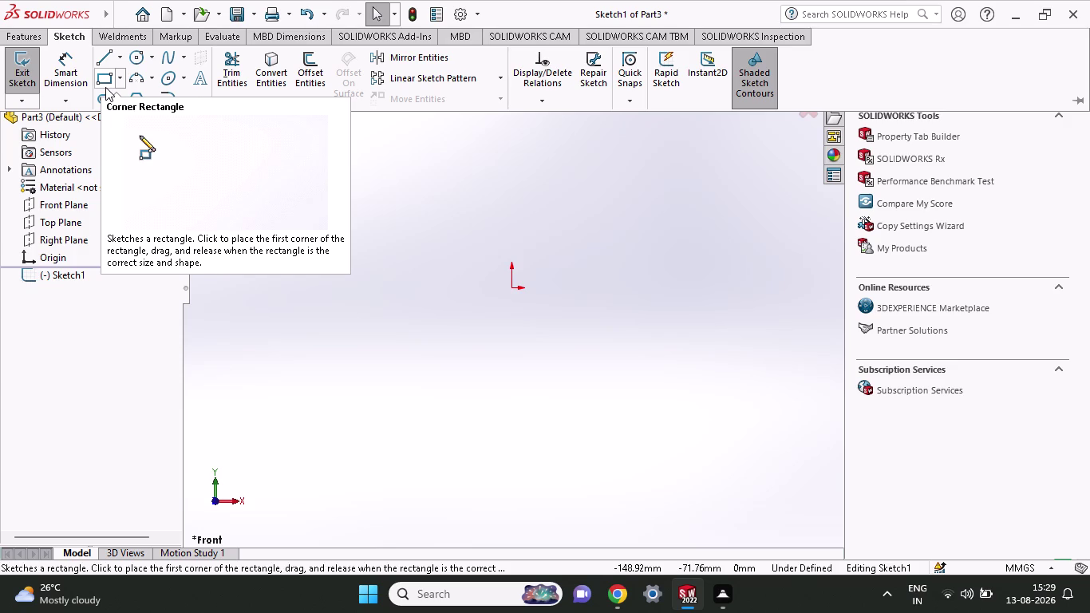
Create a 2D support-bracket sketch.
Draw a small upright corner rectangle just below the origin on the Front Plane sketch.
click(110, 80)
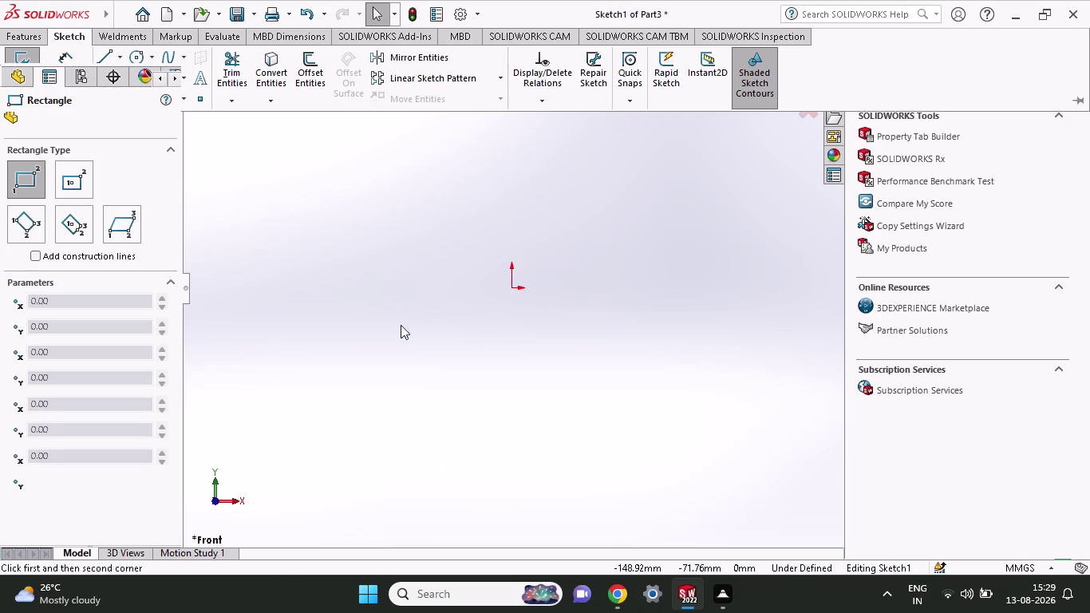
click(503, 306)
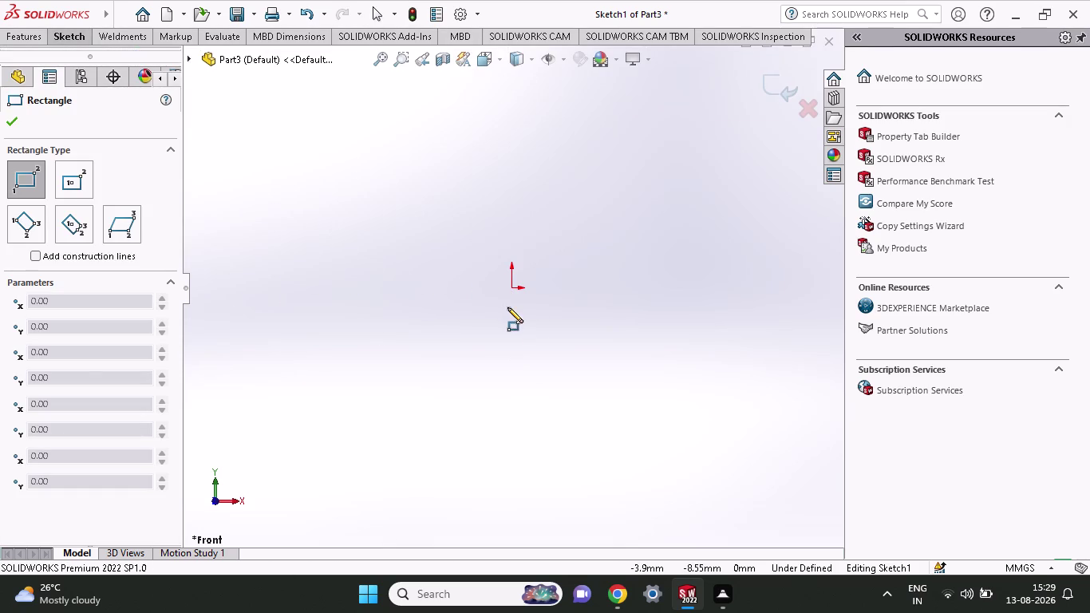
click(535, 371)
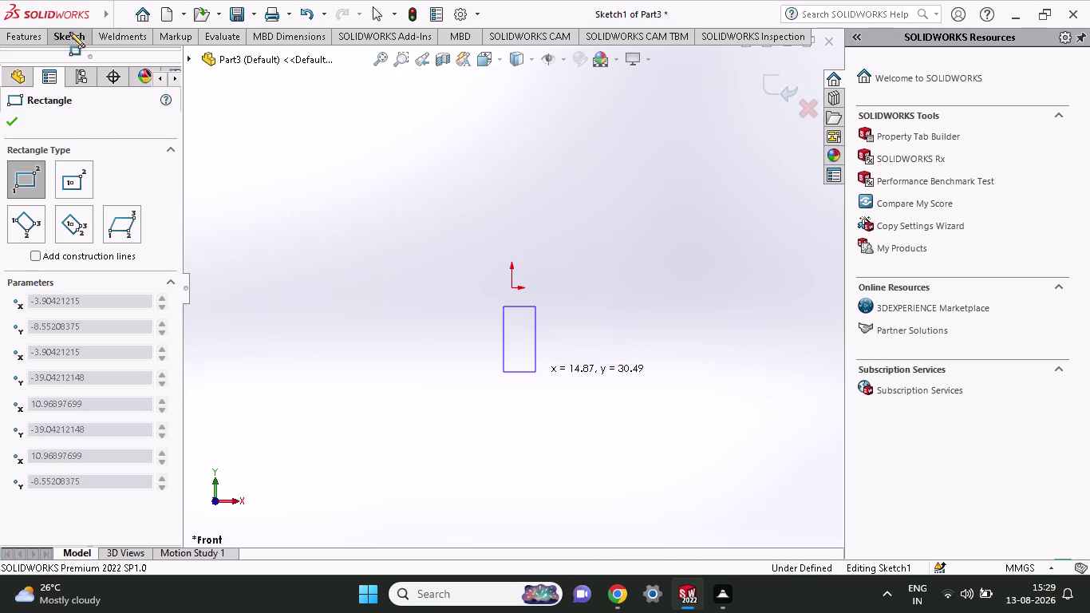
click(78, 39)
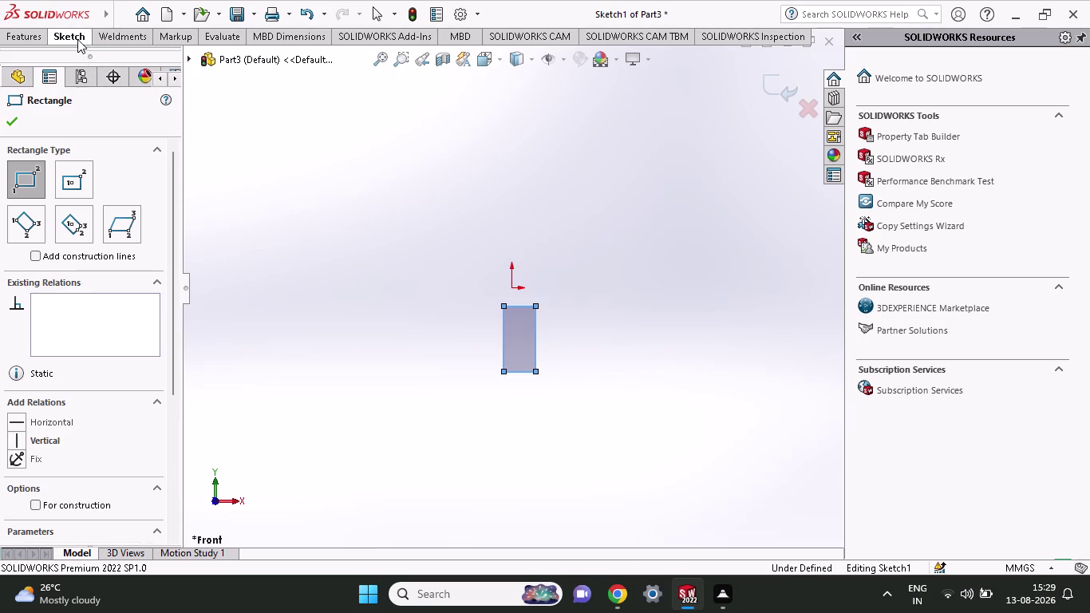
click(76, 63)
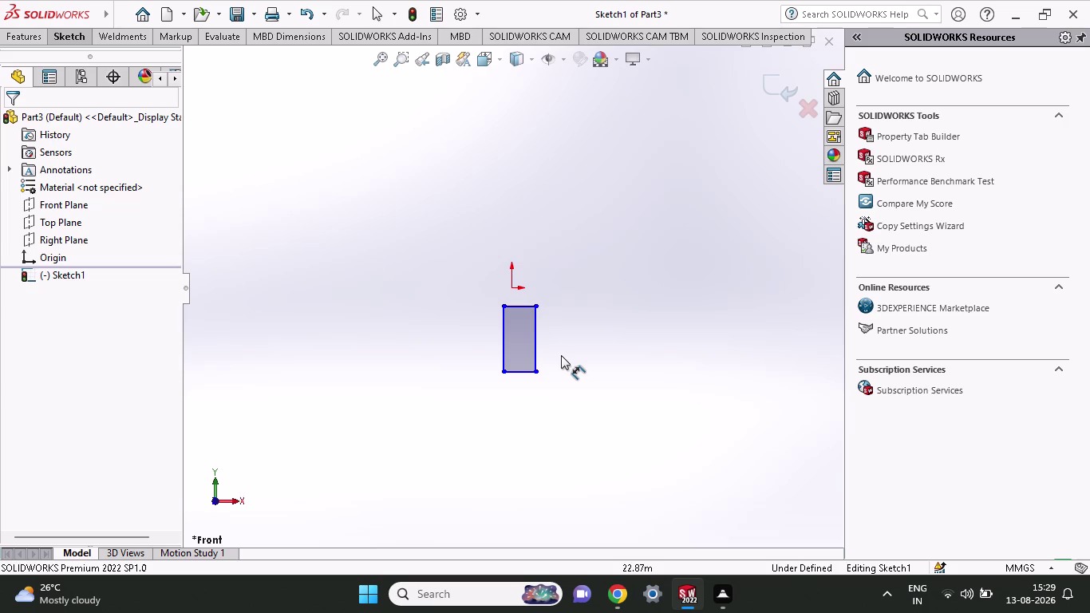
Dimension the small rectangle to 50 mm height and 35 mm bottom width.
click(534, 370)
click(534, 305)
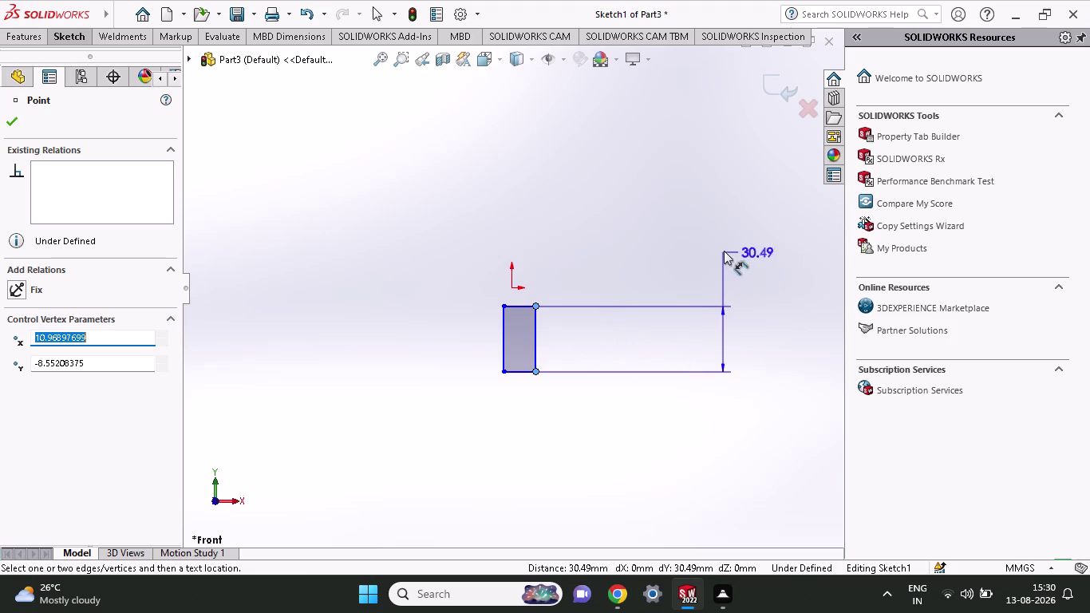
click(732, 349)
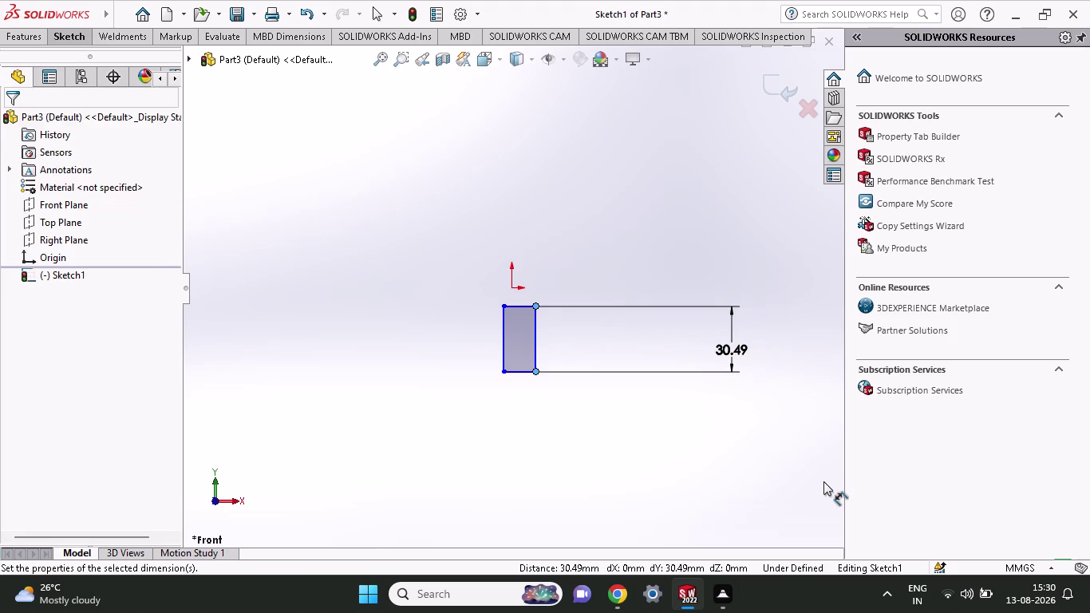
key(5)
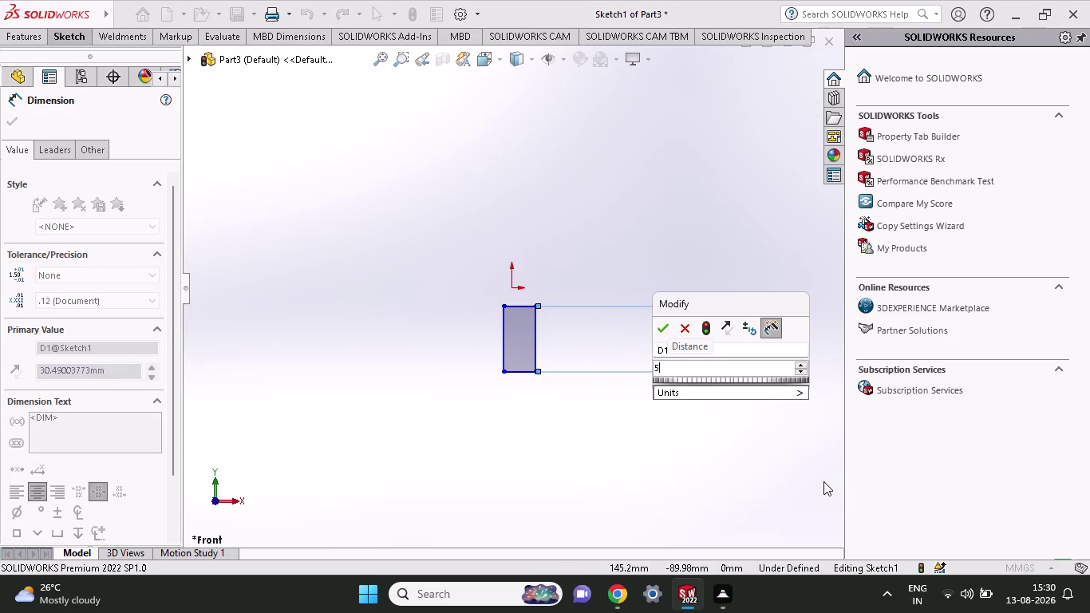
key(0)
key(Return)
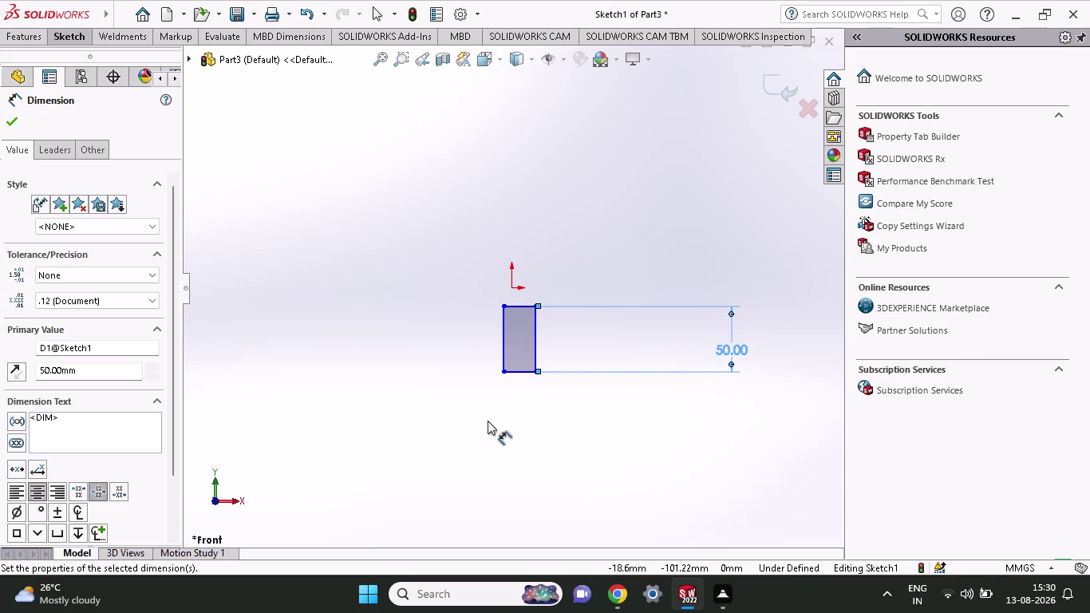
click(518, 372)
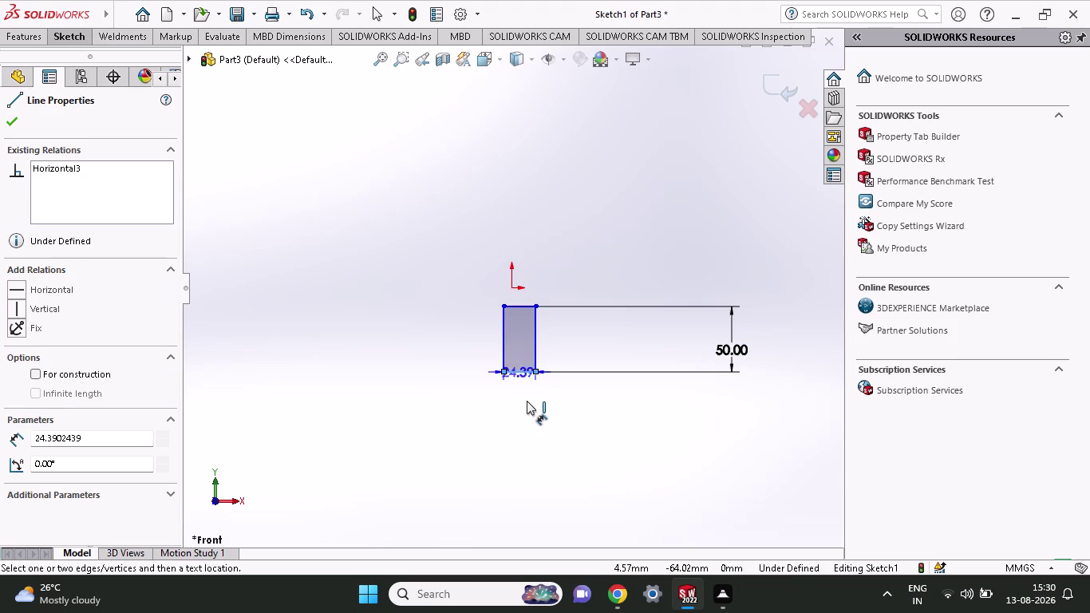
click(526, 415)
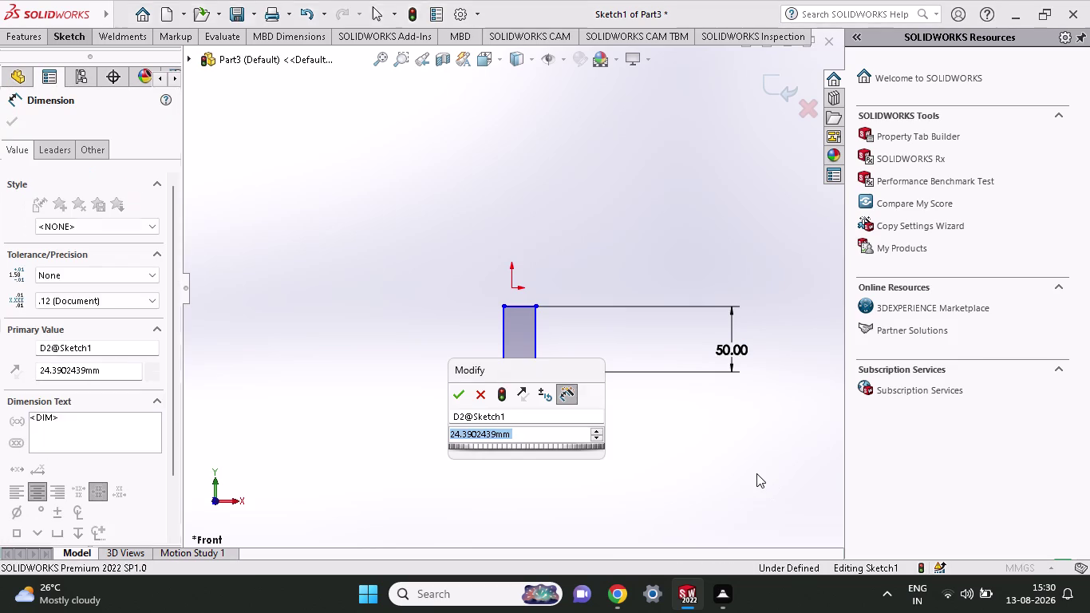
text(35)
key(Return)
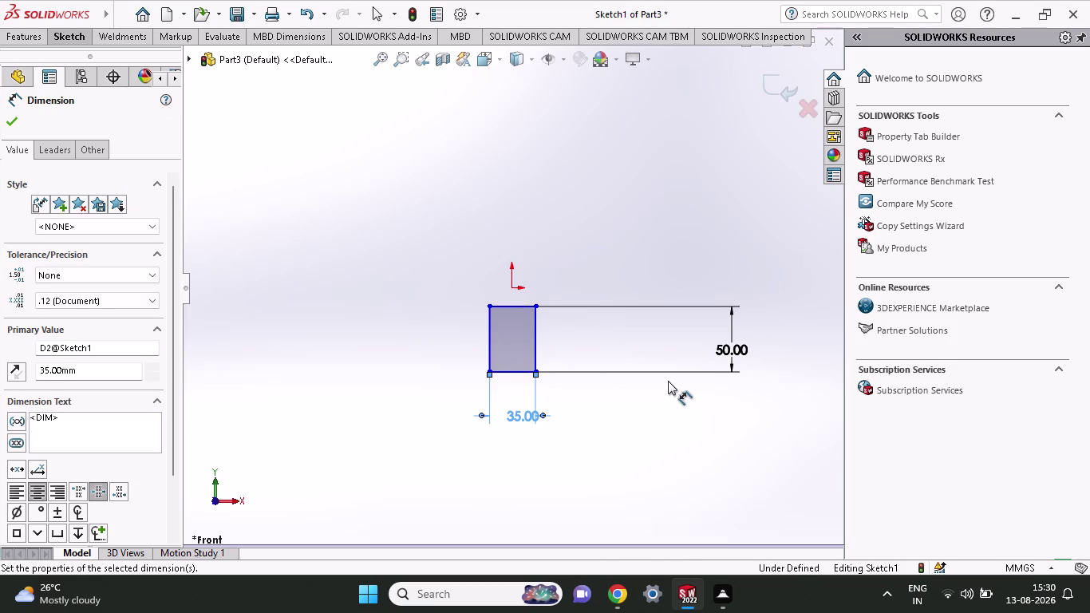
click(53, 38)
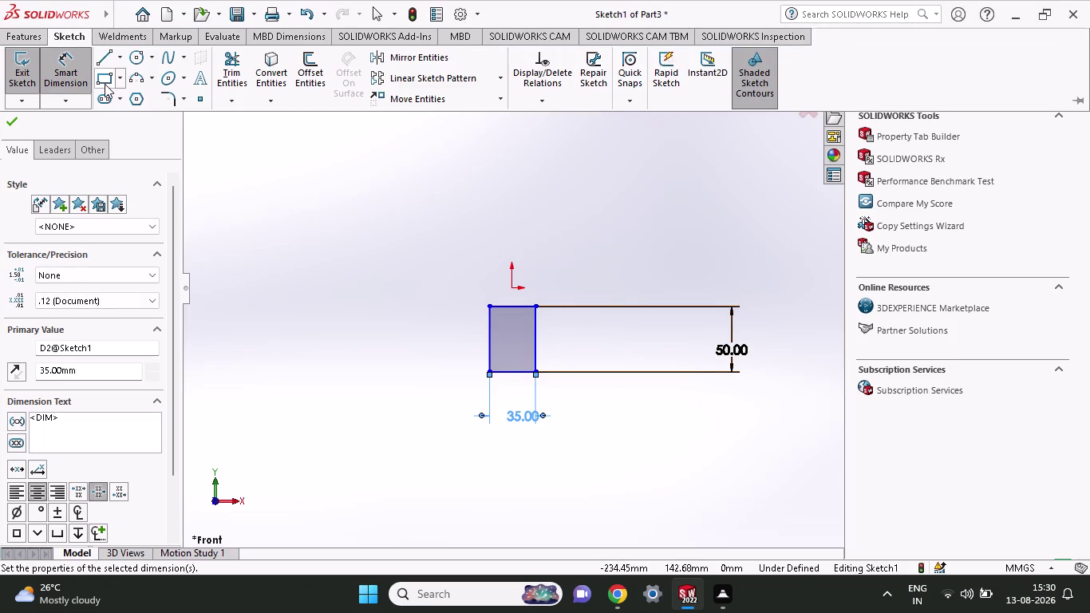
click(105, 84)
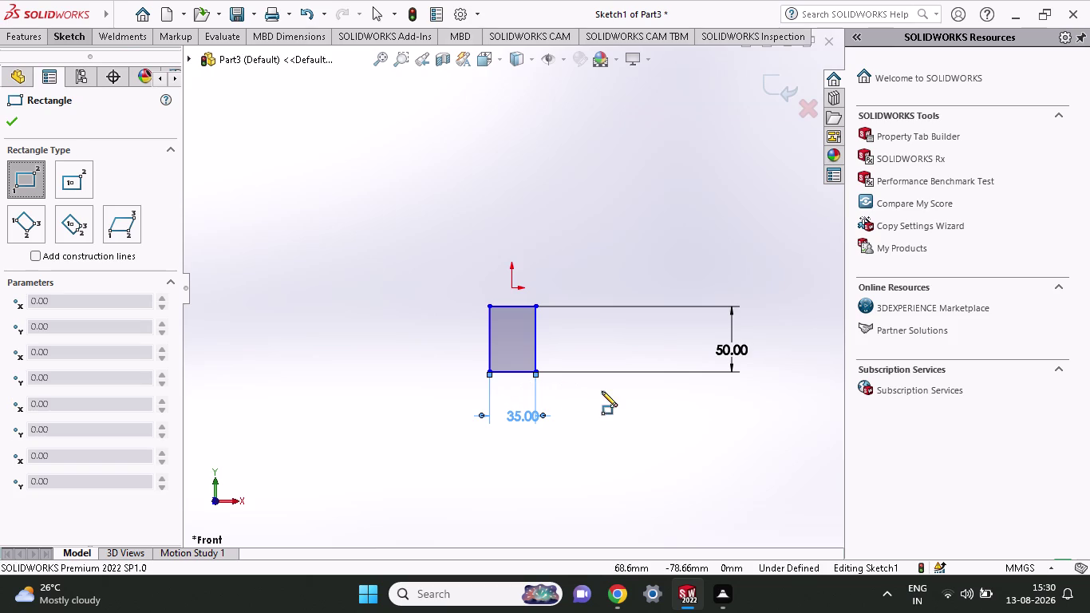
Draw a tall rectangle from the small rectangle's bottom-right corner up past the origin.
click(550, 371)
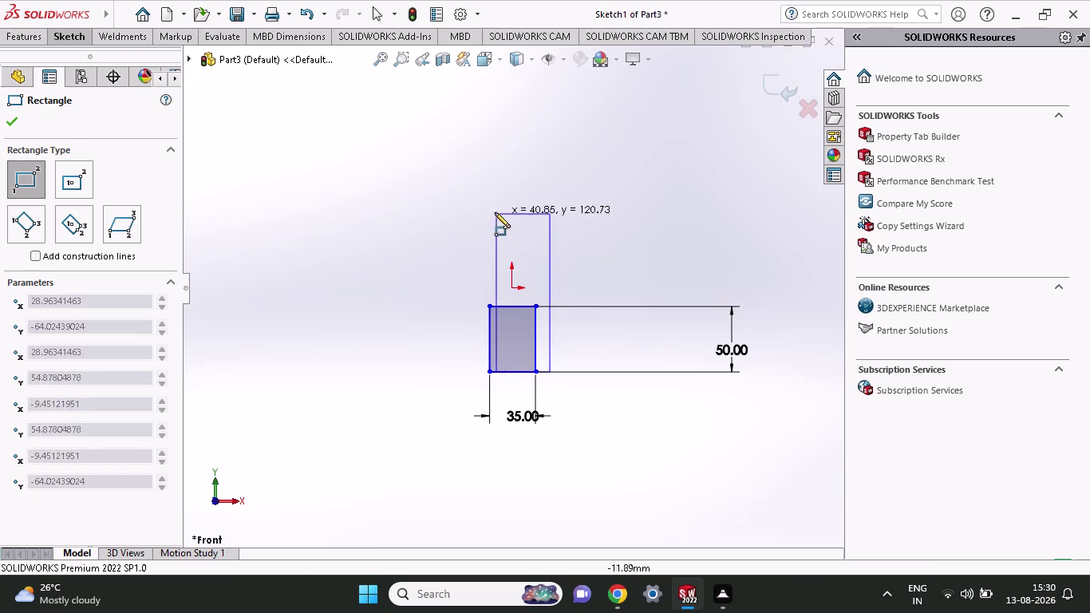
click(477, 140)
click(58, 42)
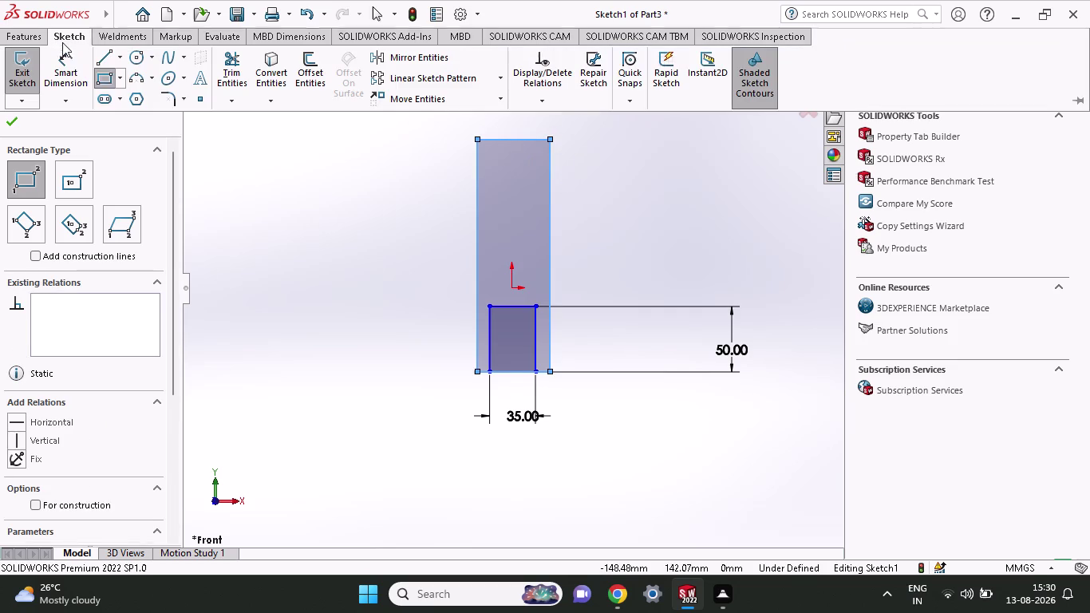
click(81, 82)
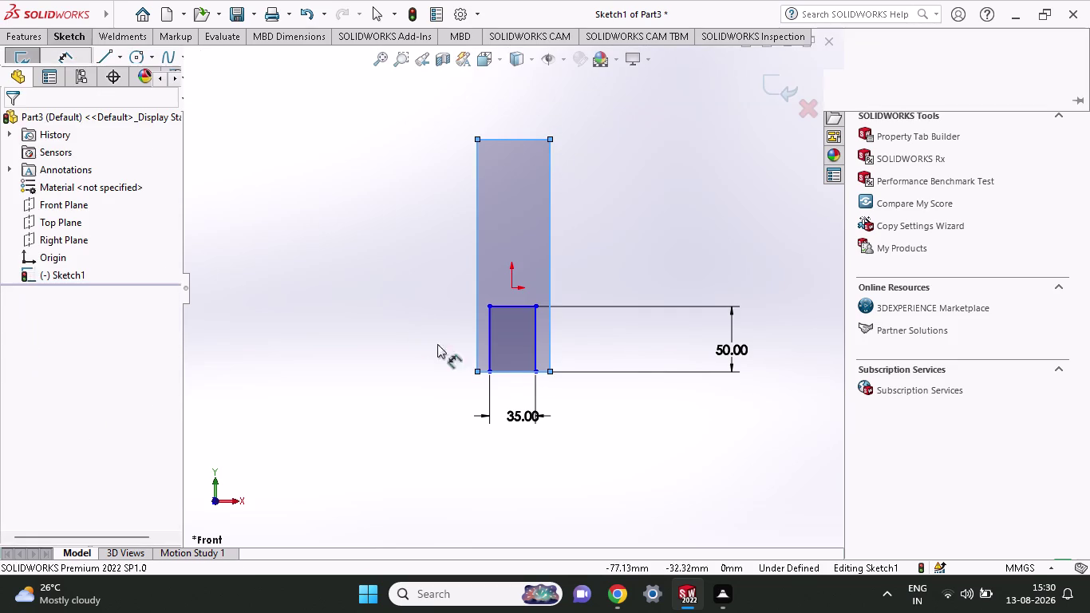
click(476, 374)
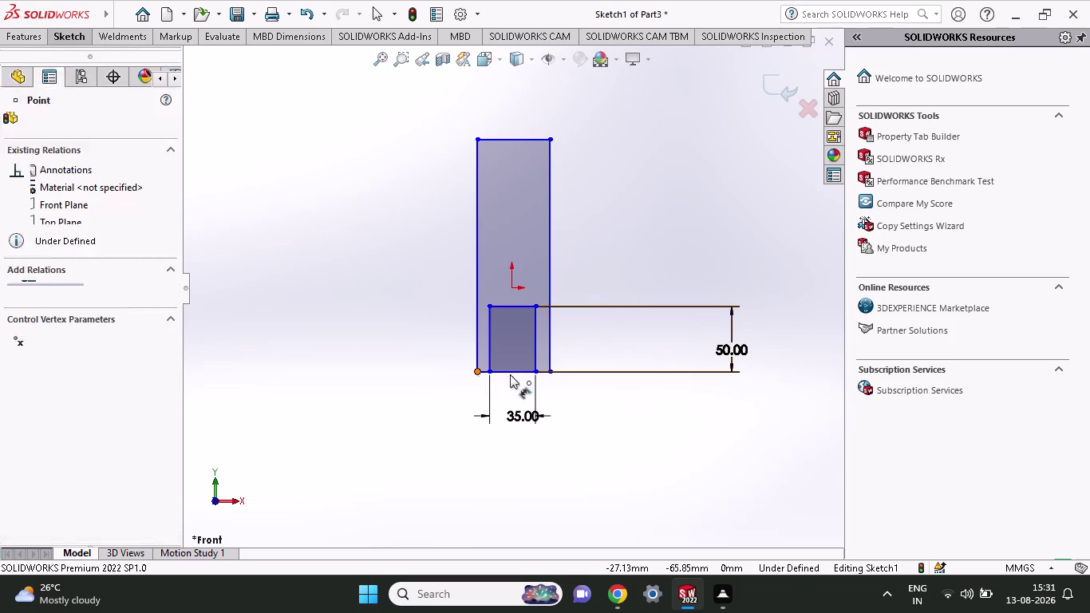
Dimension the tall rectangle's bottom width to 45 mm.
click(550, 374)
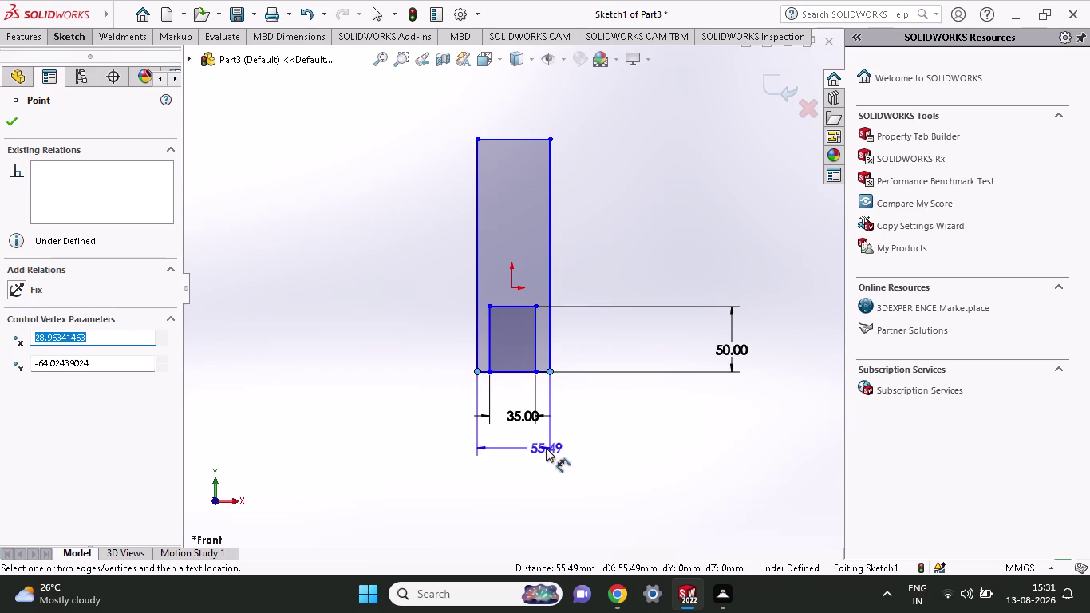
click(518, 460)
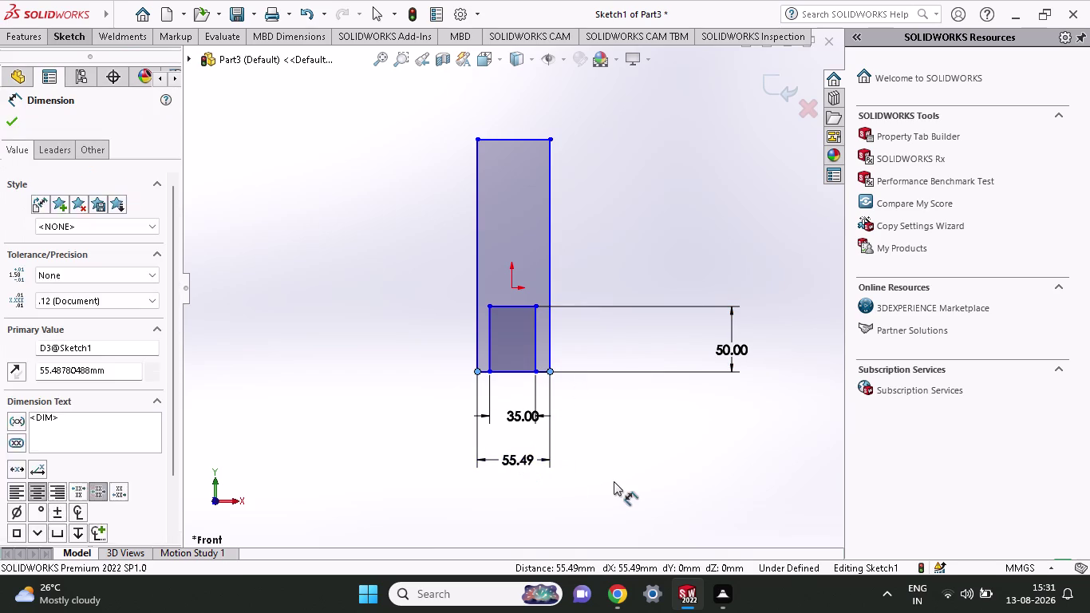
text(45)
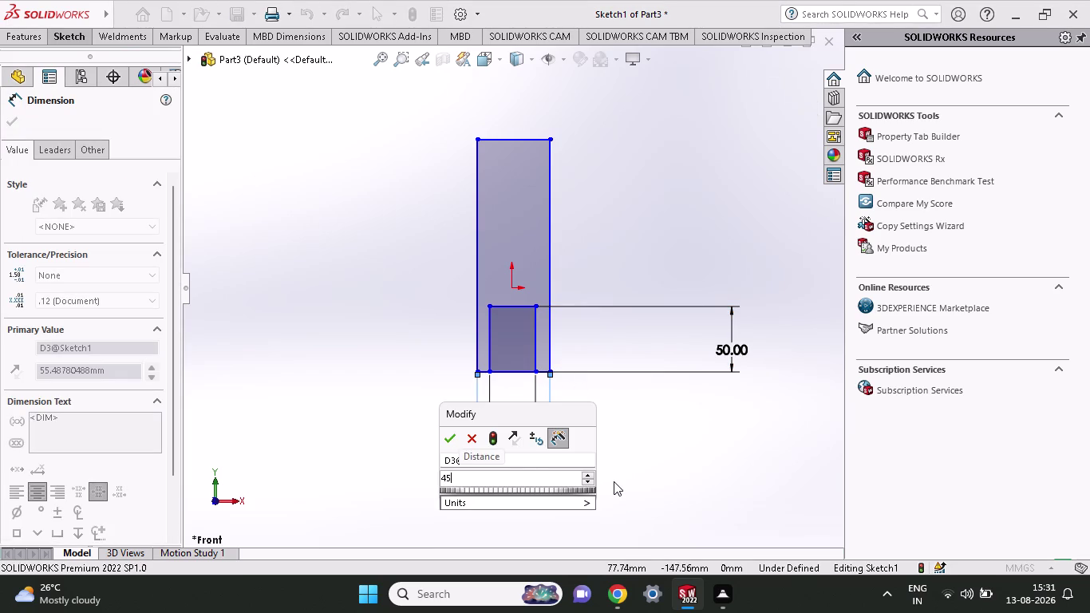
key(Return)
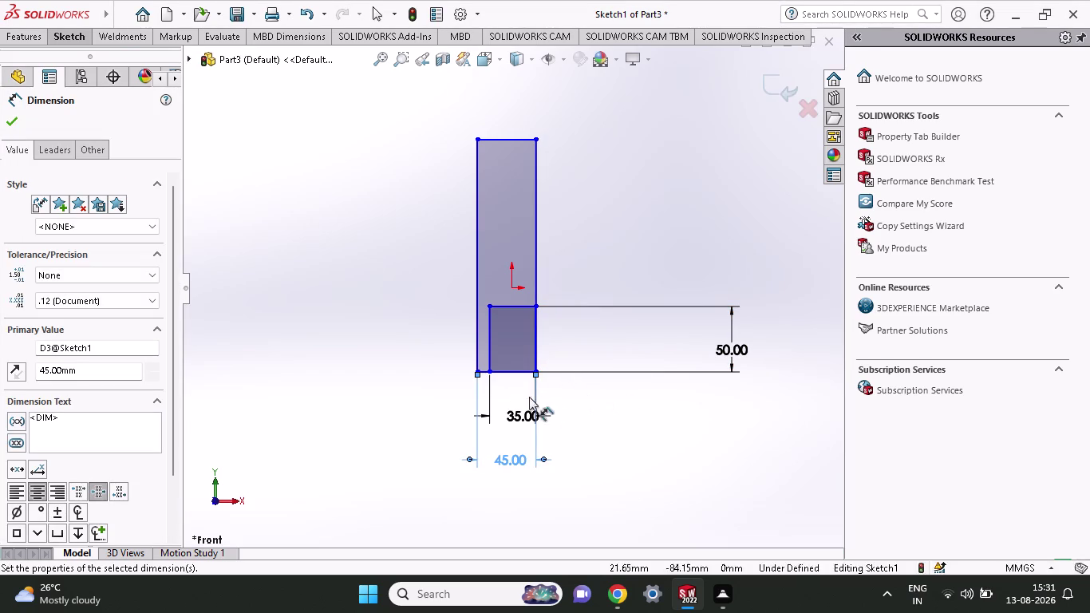
Set a 5 mm offset between the tall and small rectangles' lower-left corners.
click(476, 371)
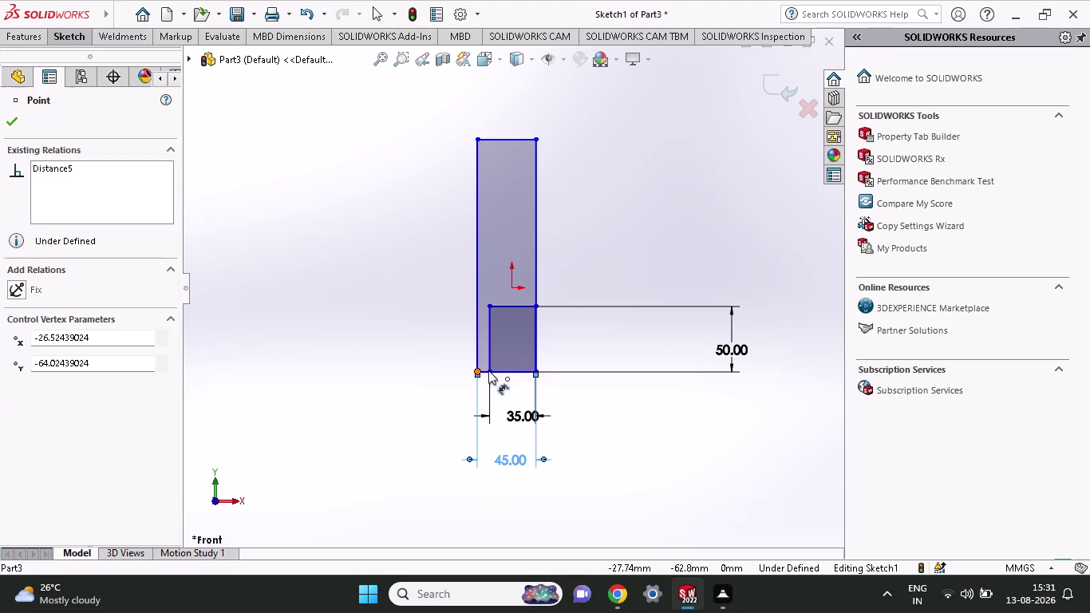
click(486, 371)
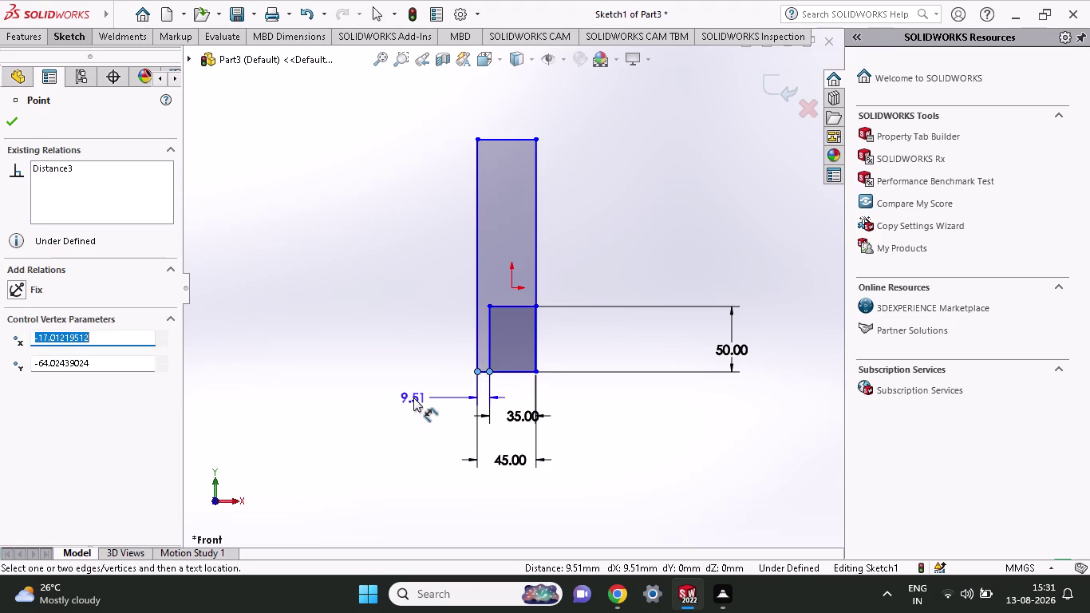
click(413, 397)
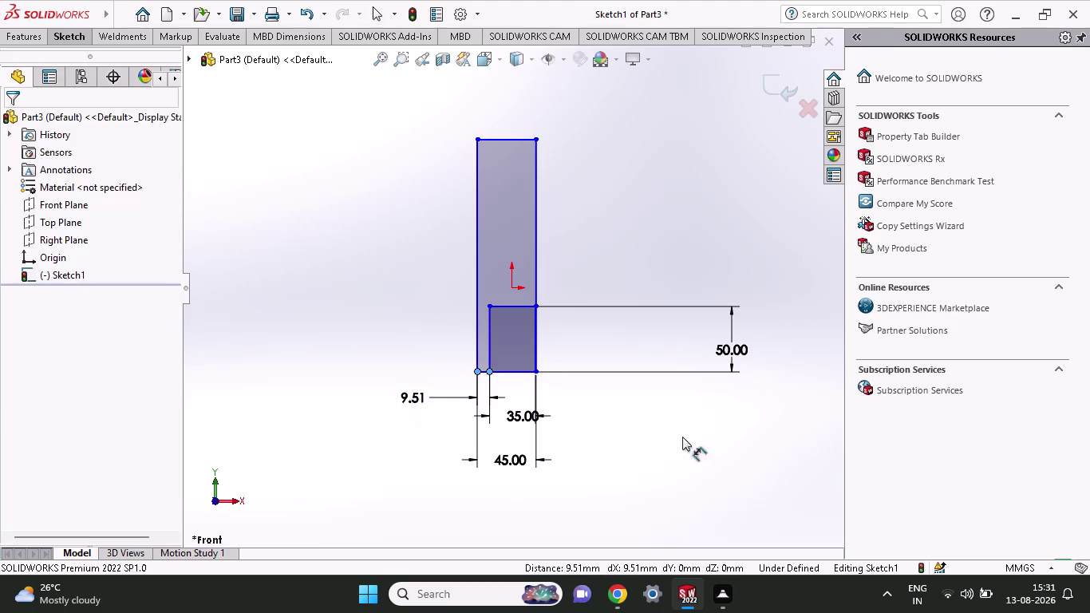
key(4)
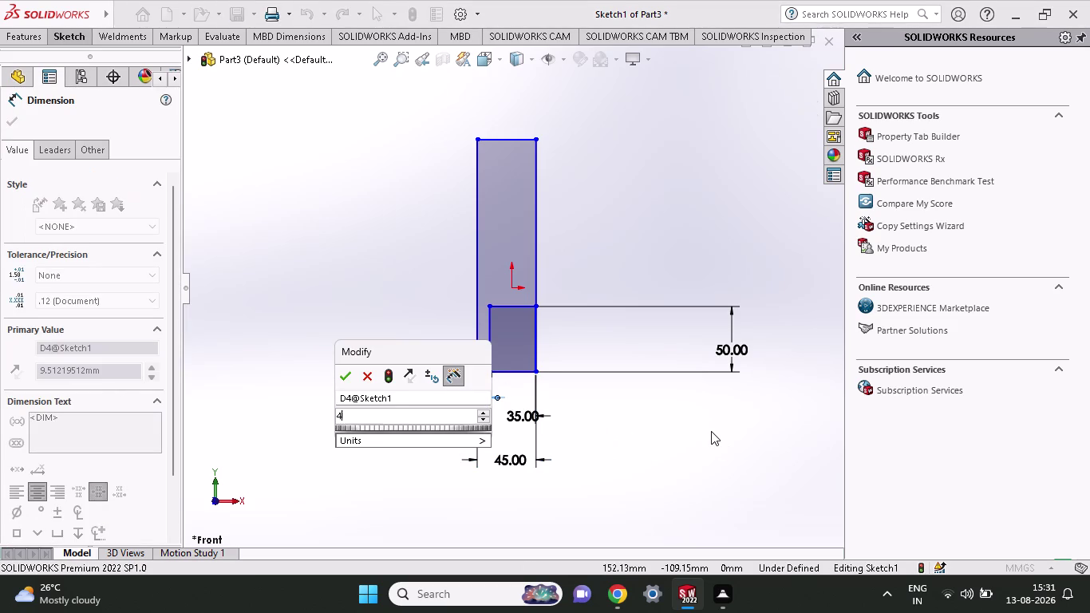
key(BackSpace)
key(5)
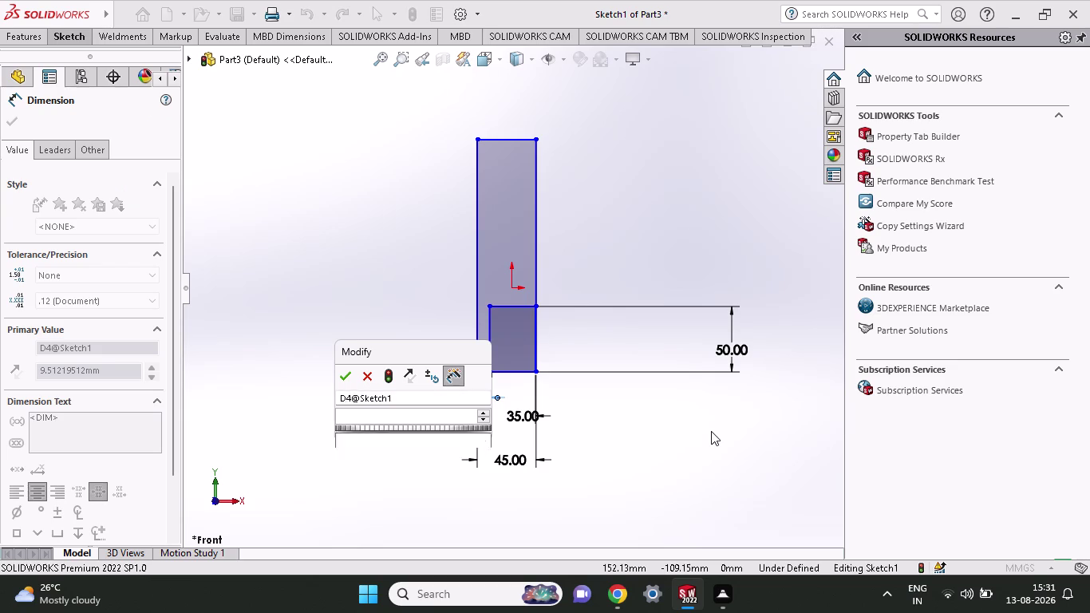
key(Return)
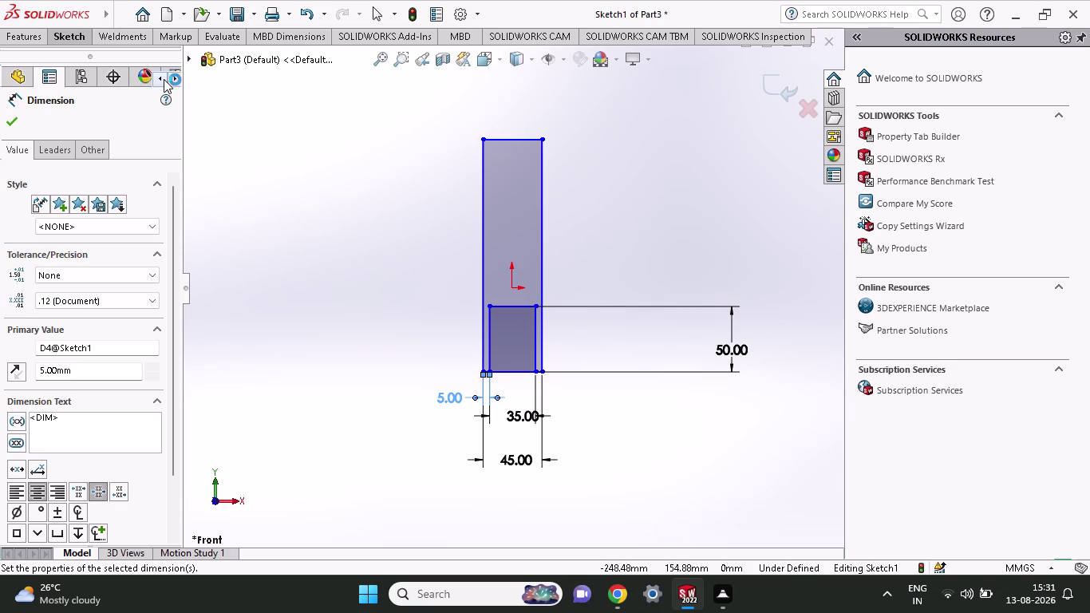
click(80, 38)
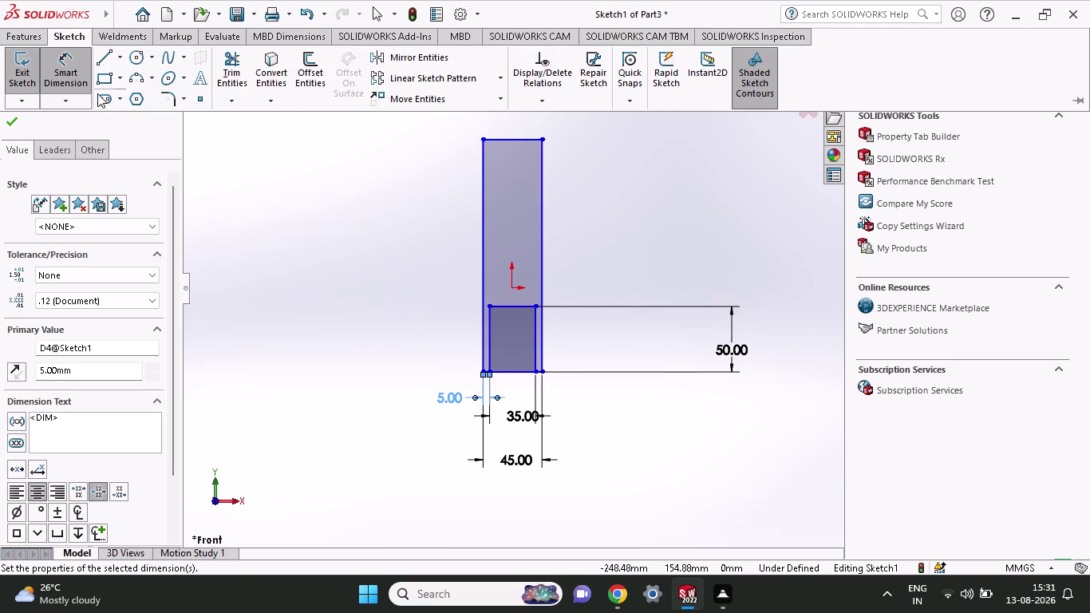
click(99, 82)
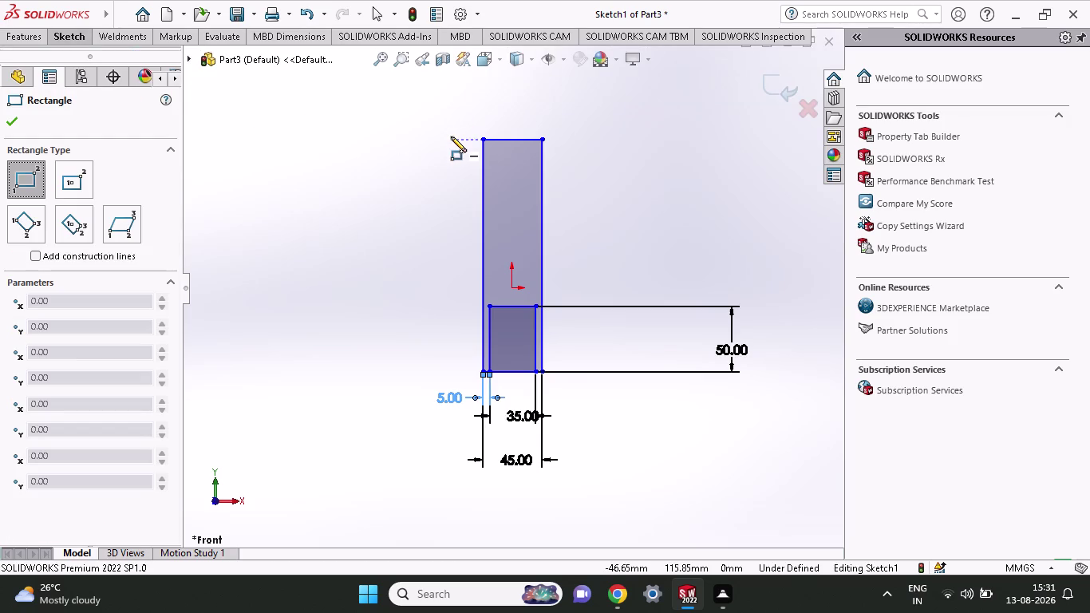
Draw a wide, thin rectangle across the stem's top, overhanging both sides.
click(451, 136)
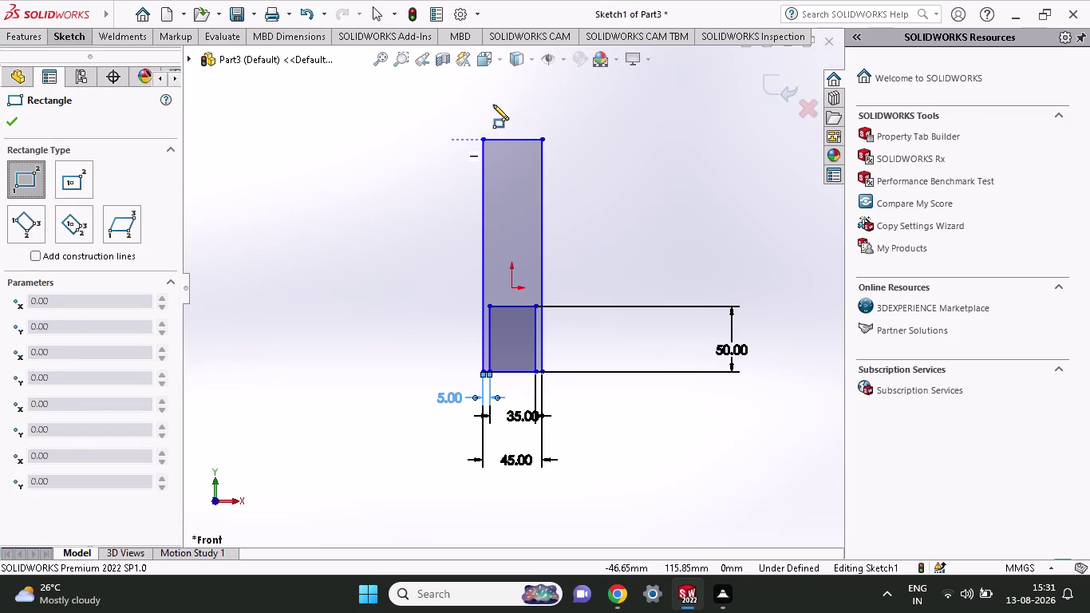
click(574, 118)
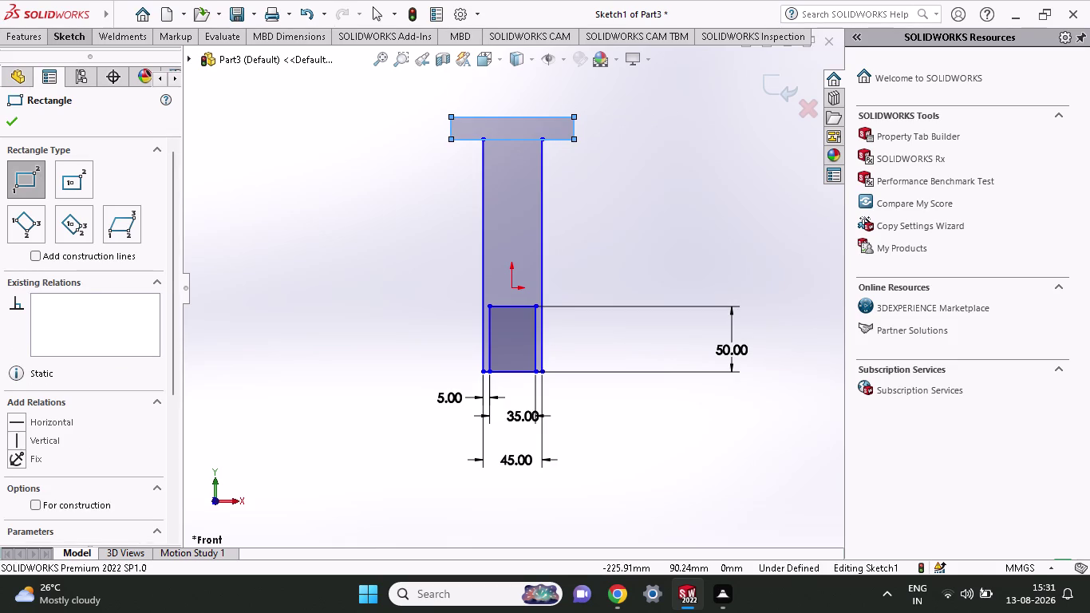
click(77, 35)
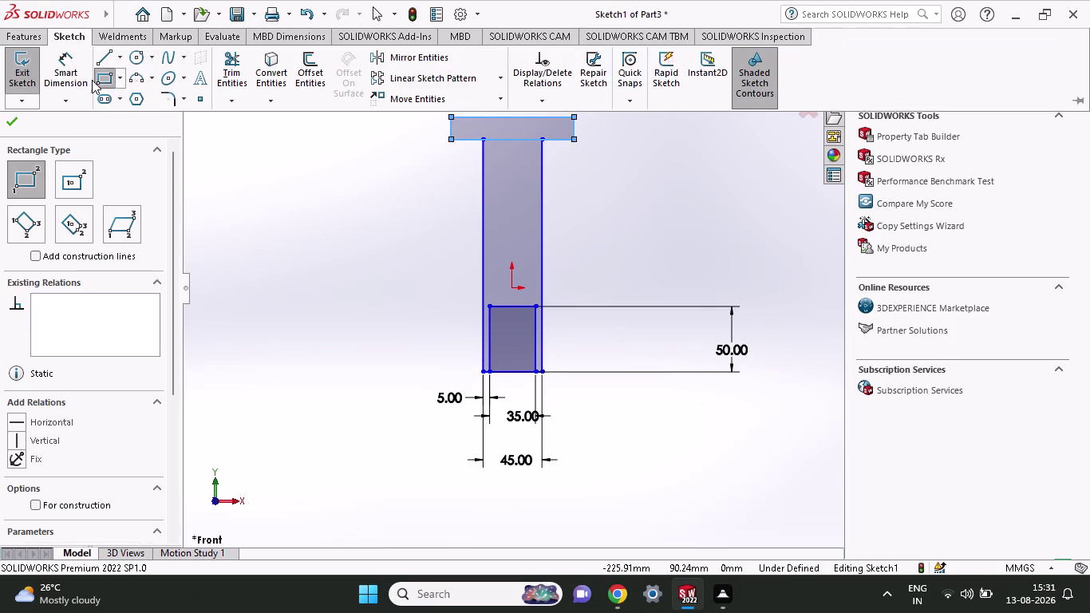
click(75, 80)
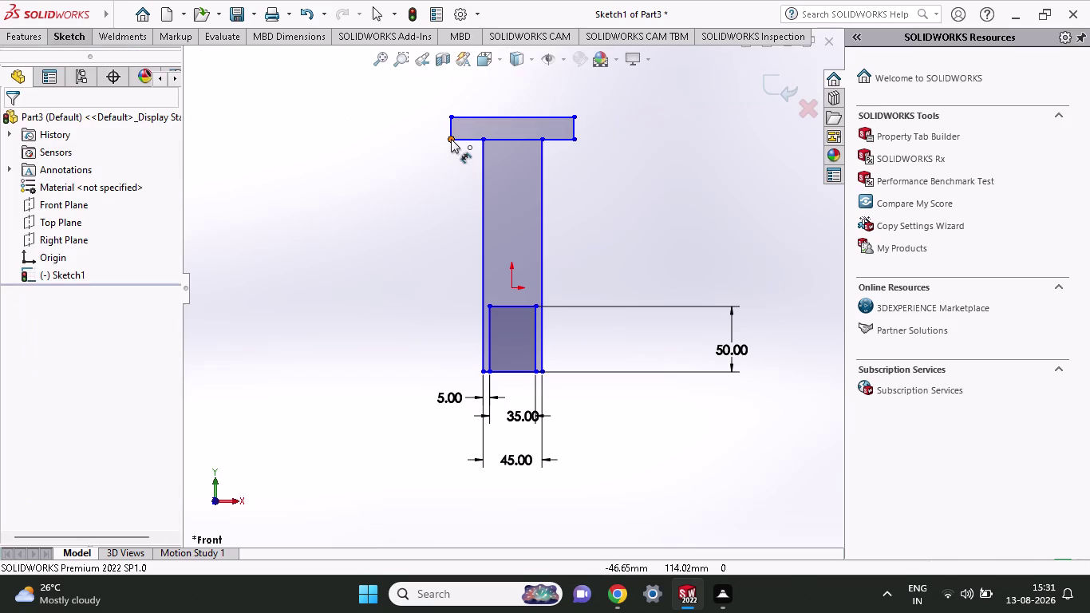
Dimension the top bar's height to 15 mm.
click(450, 139)
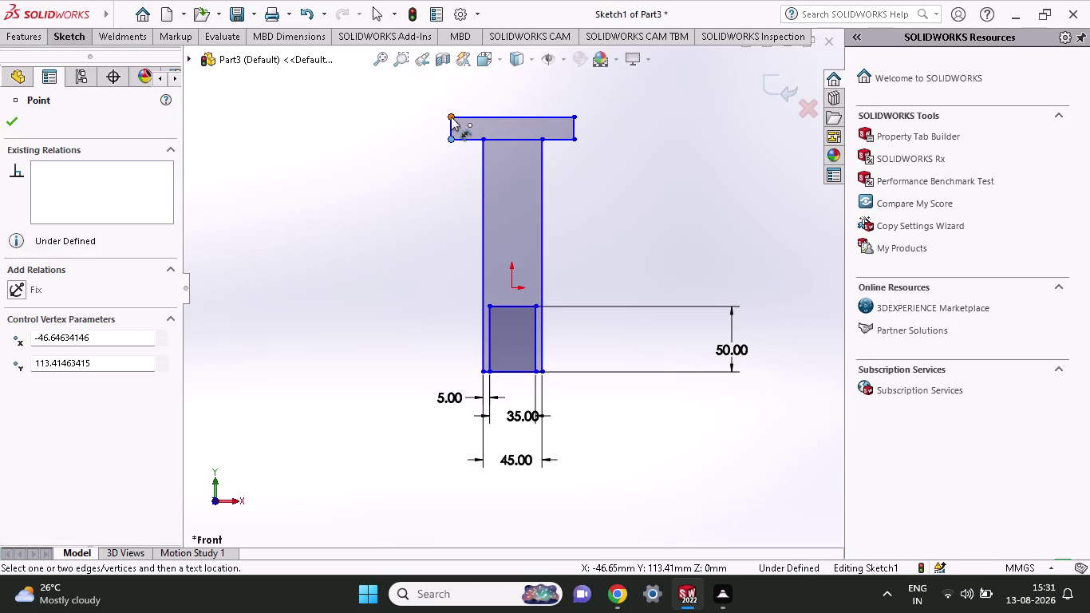
click(451, 116)
click(392, 153)
text(1)
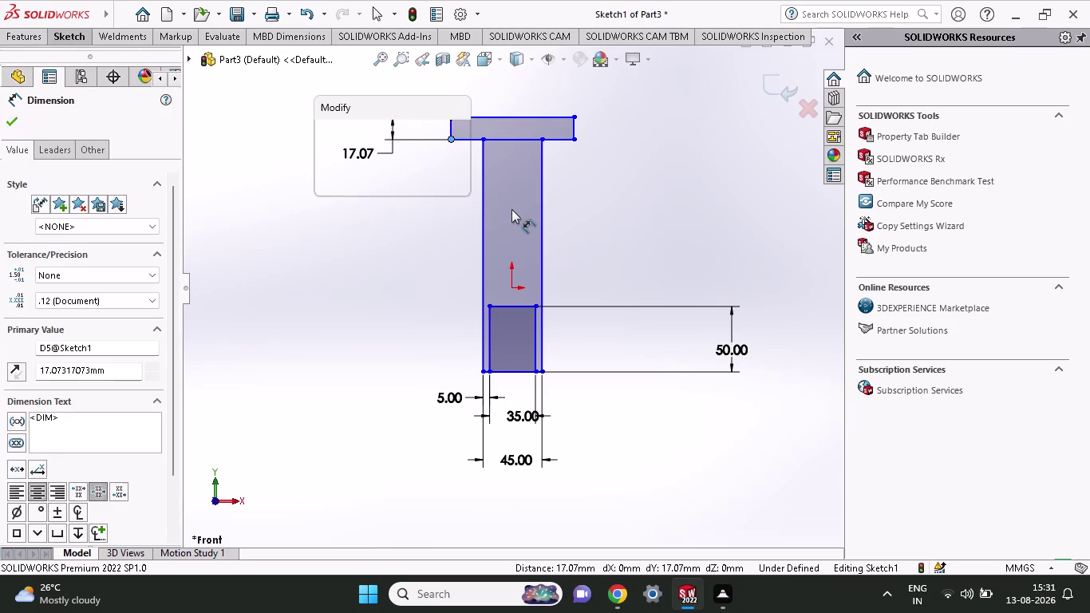
text(5)
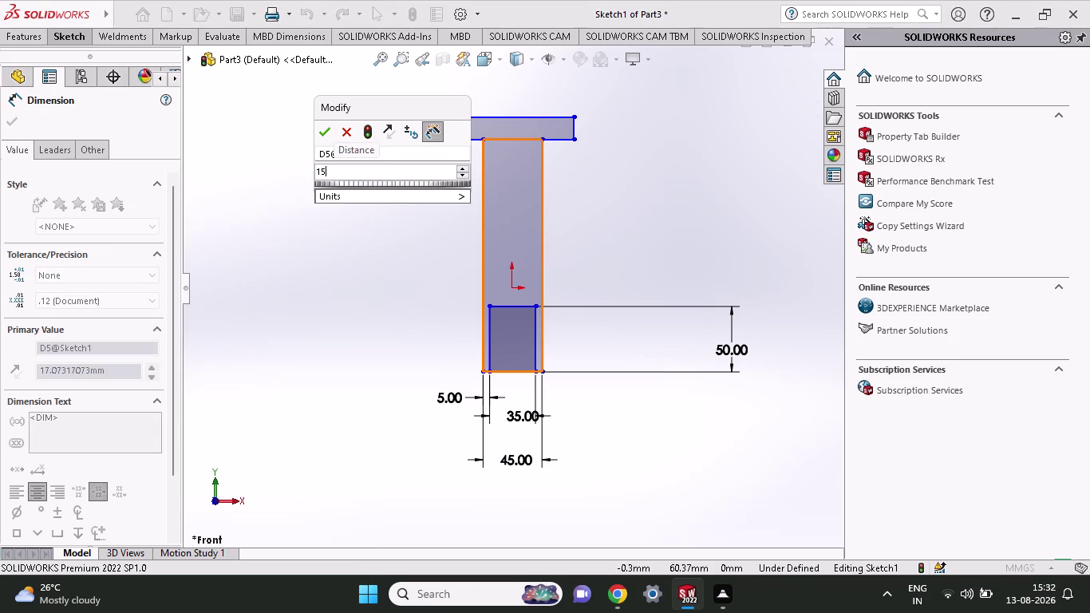
click(321, 138)
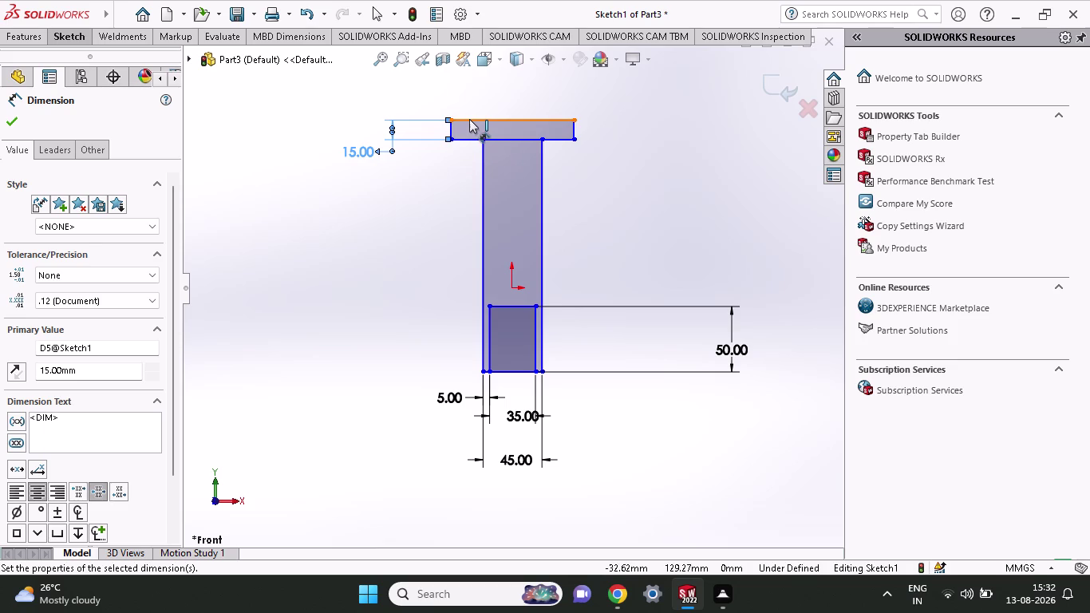
Set the top bar's length to 23.7+45+23.7 = 92.40 mm.
click(469, 119)
scroll(up, 3)
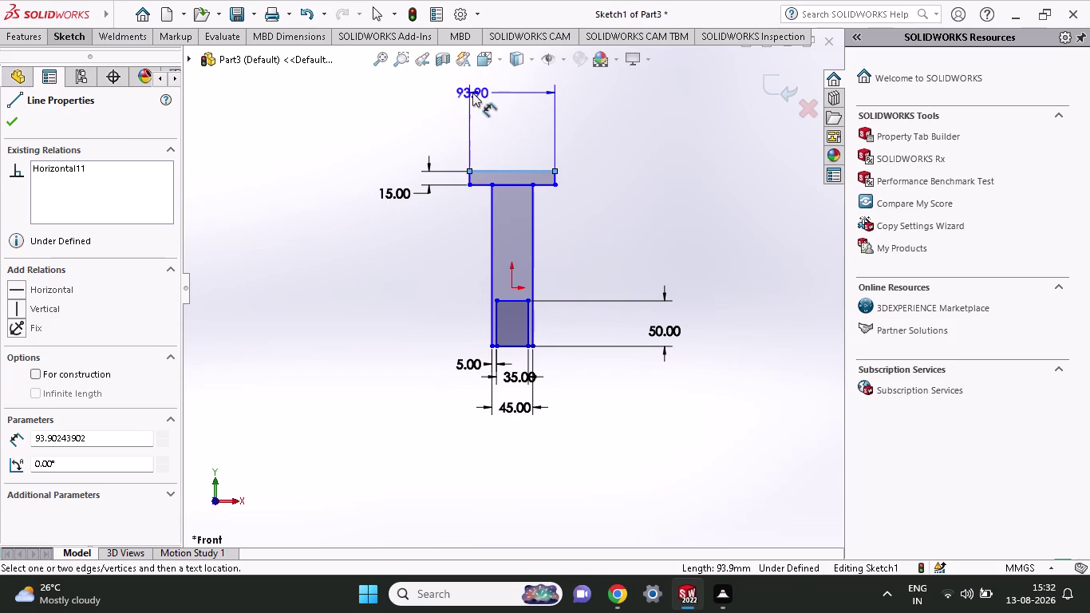
click(472, 92)
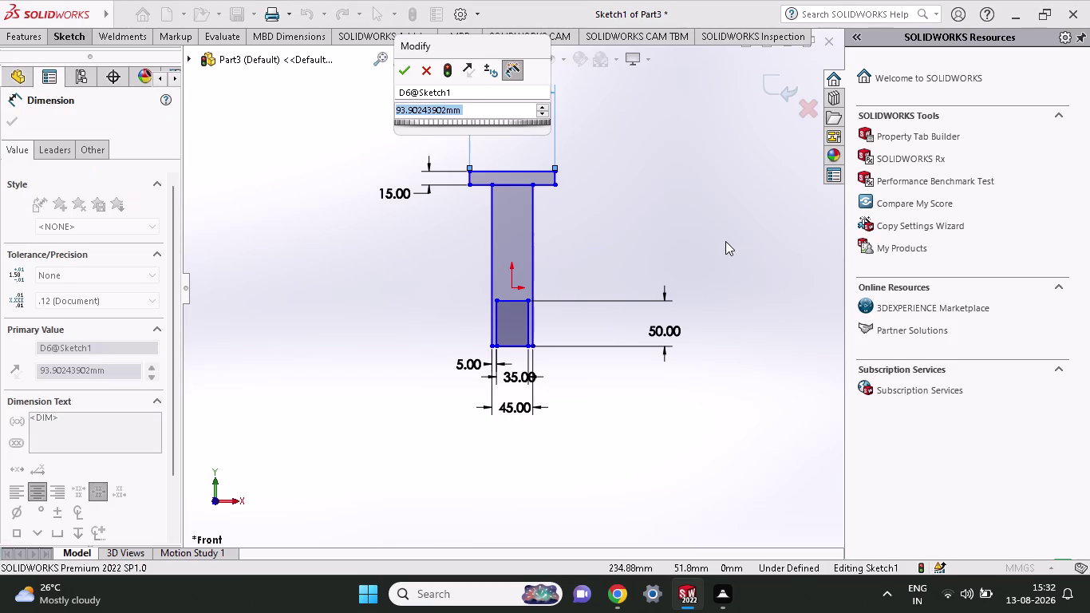
text(23.7)
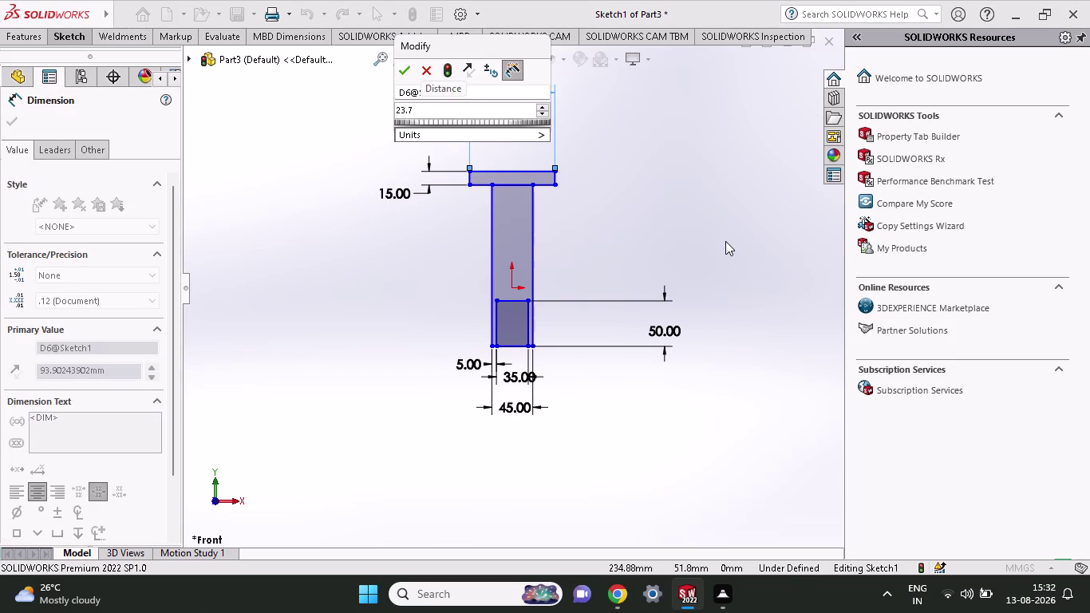
key(plus)
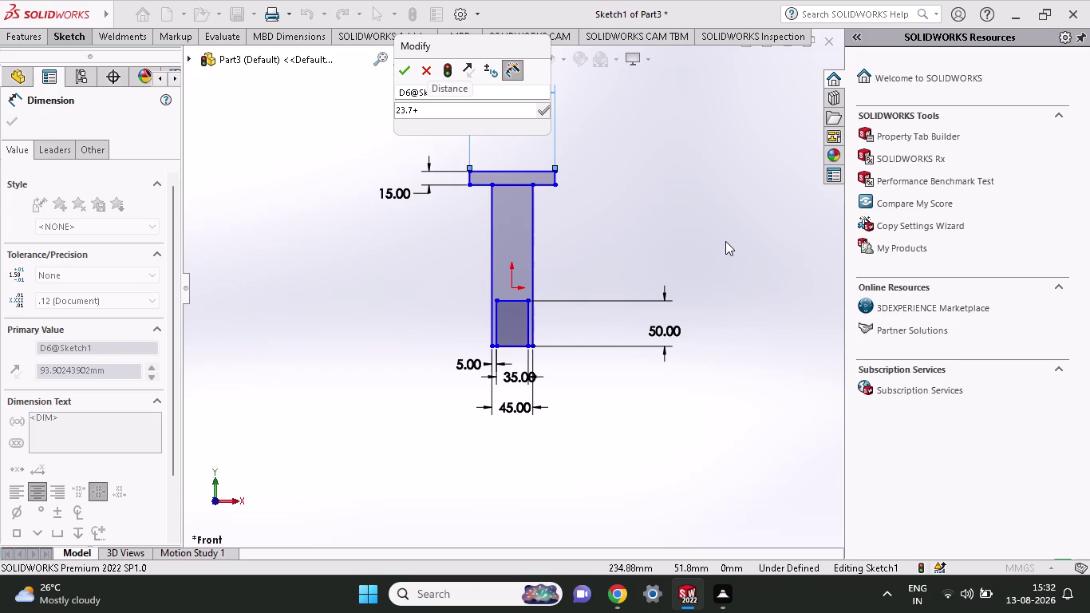
text(45)
key(plus)
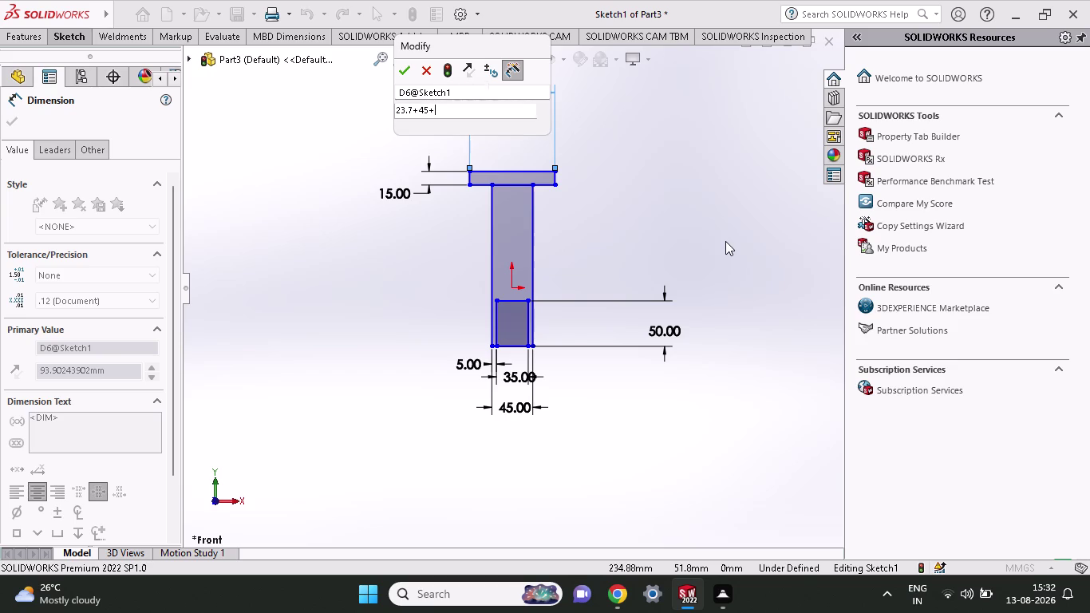
text(23.7)
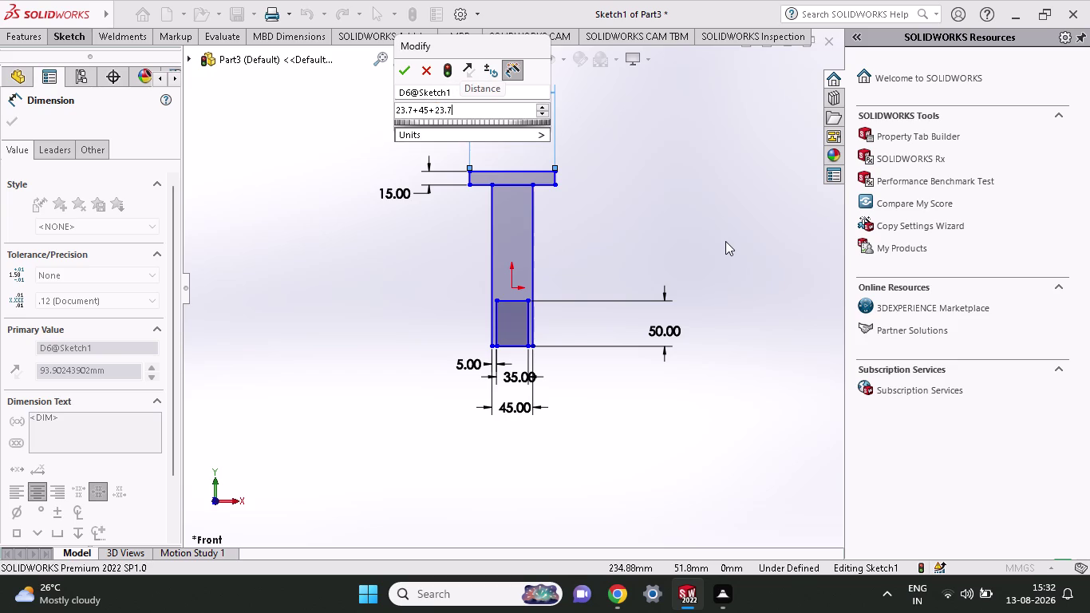
key(Return)
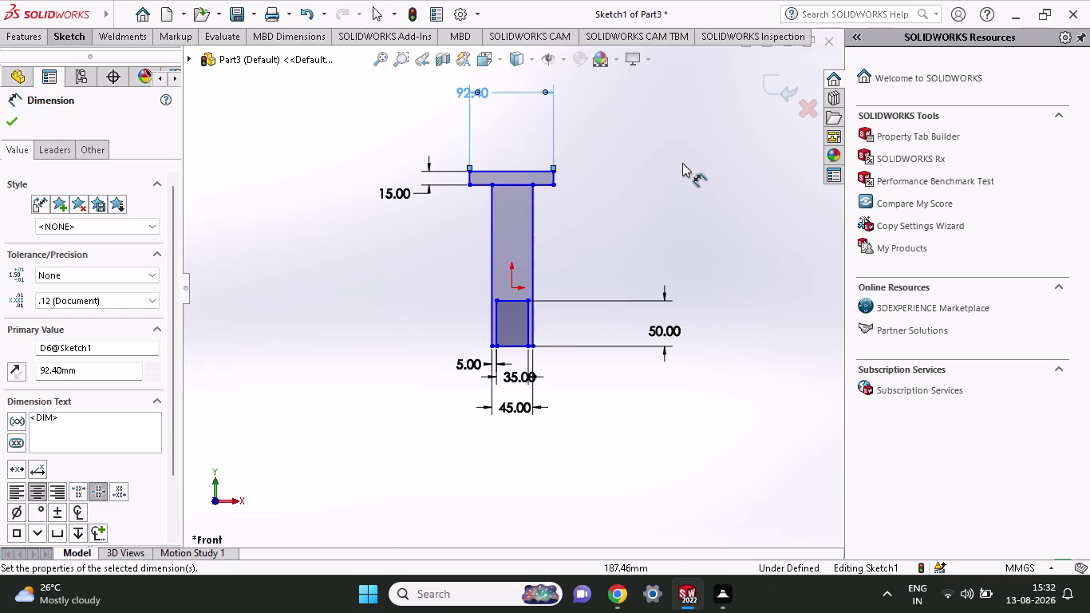
Dimension the bar's left overhang past the stem's left edge as 23.70 mm.
click(470, 189)
click(488, 186)
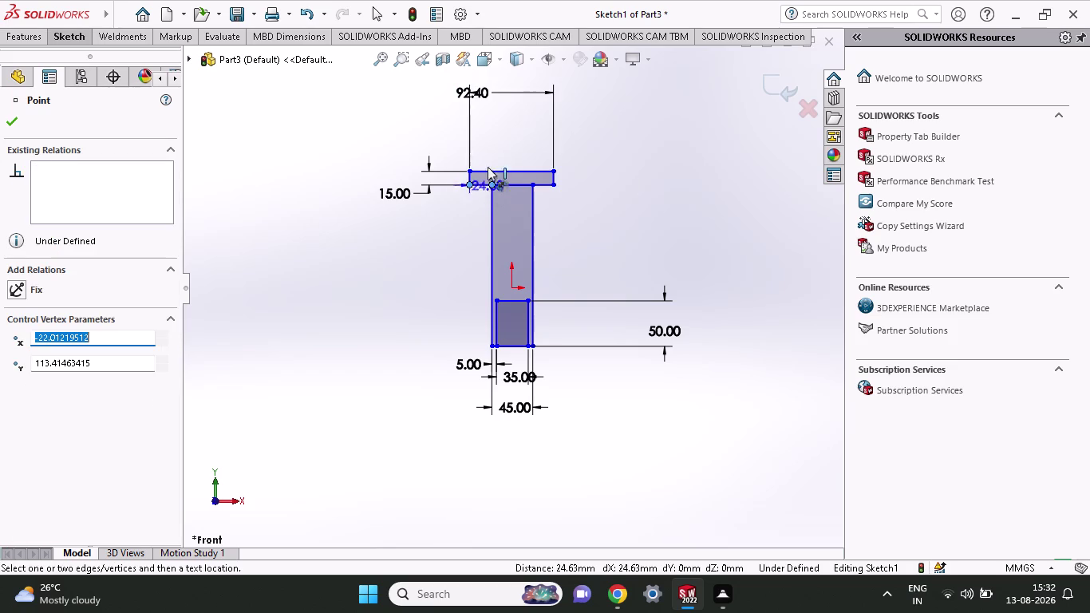
scroll(up, 3)
click(491, 127)
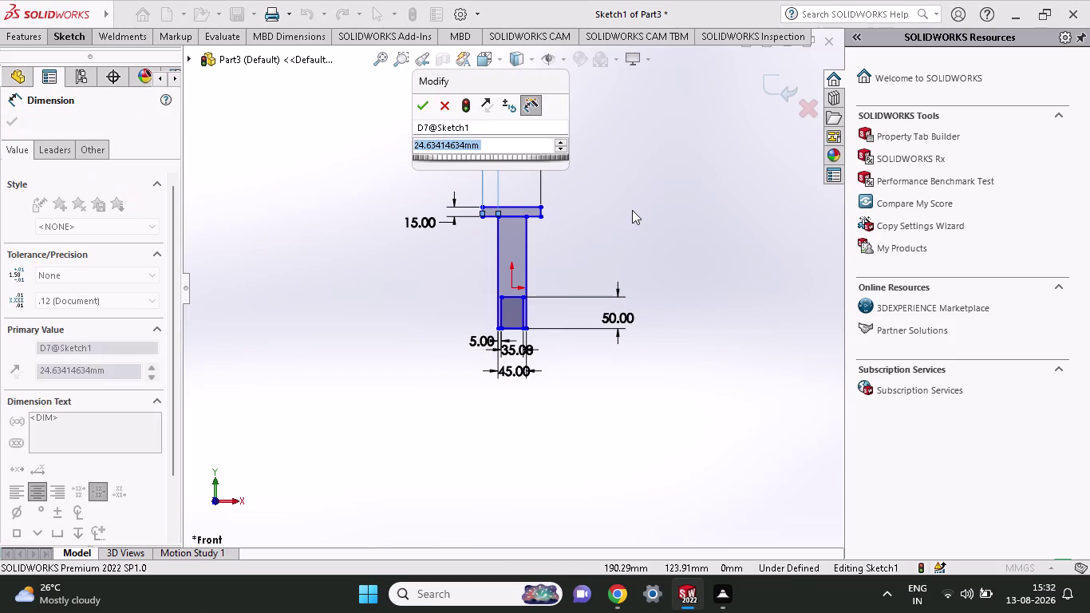
text(2)
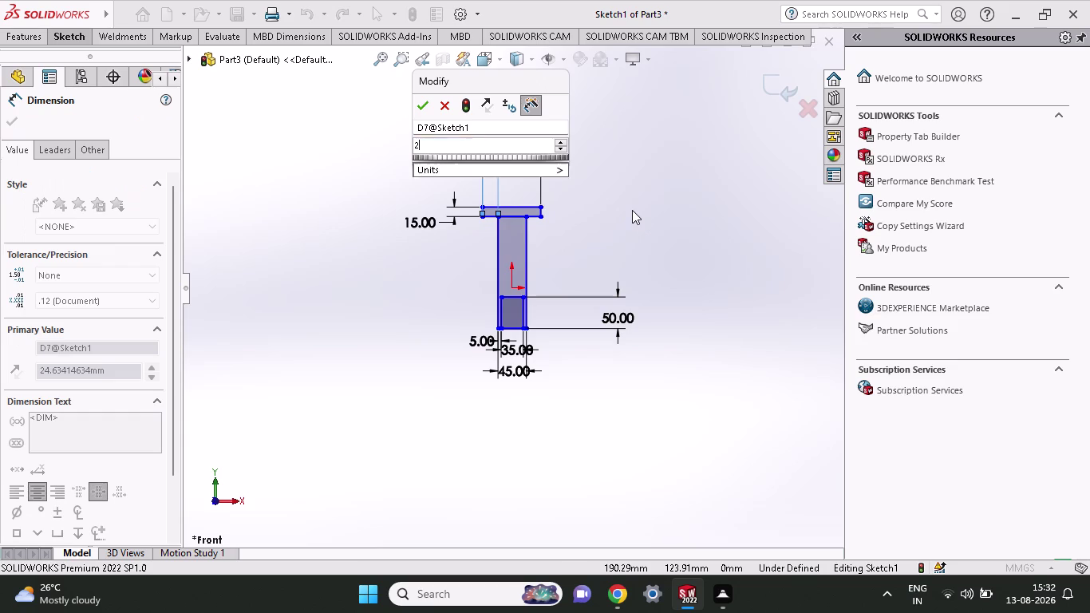
text(3.7)
key(Return)
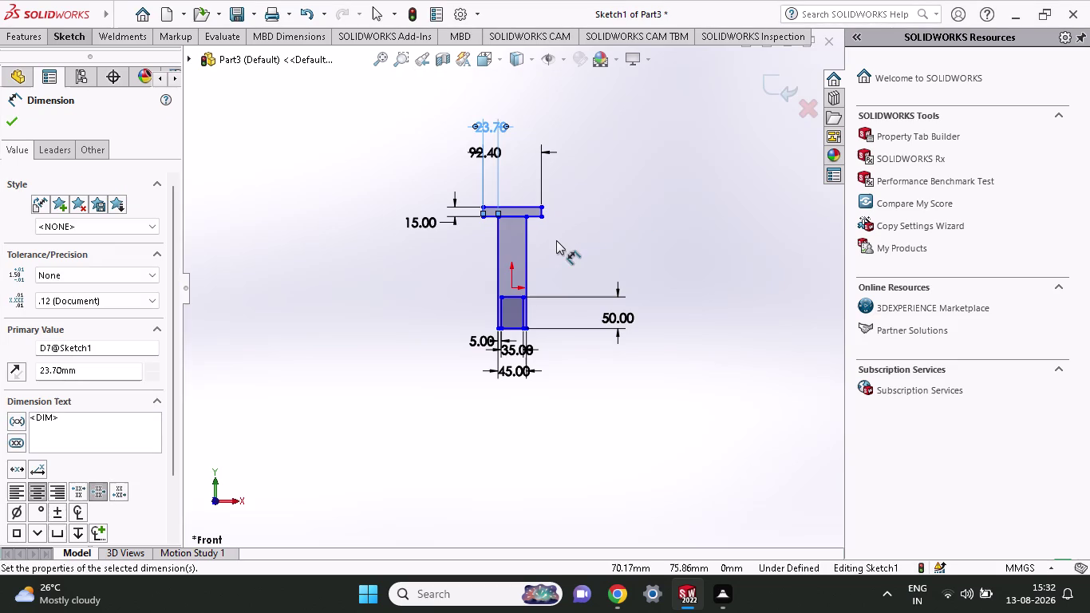
scroll(down, 3)
scroll(down, 3)
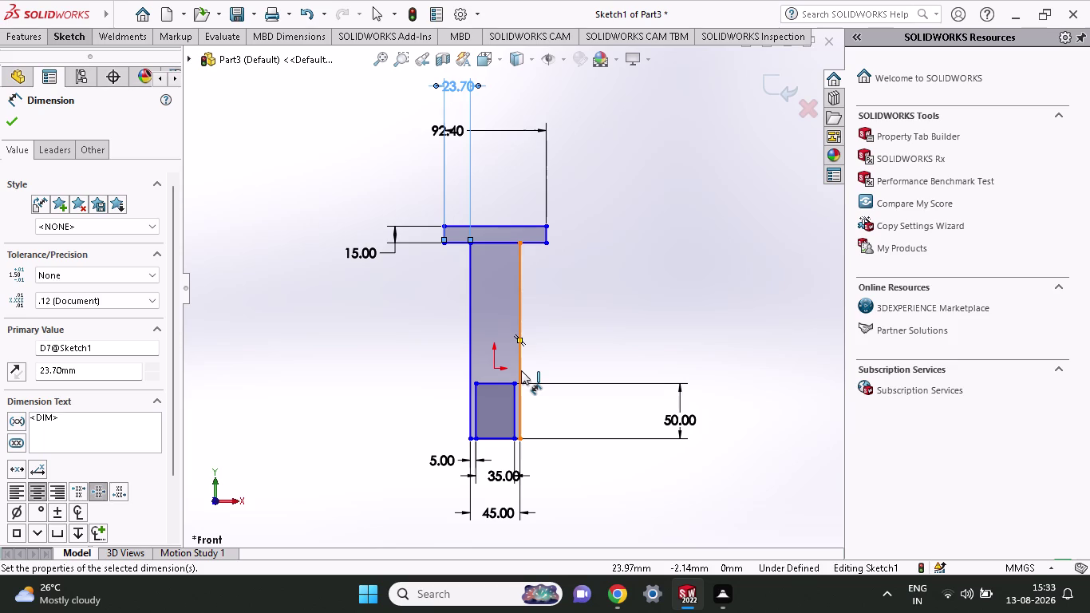
Draw an angled line rising up and right from the top bar's upper edge.
click(63, 37)
click(107, 65)
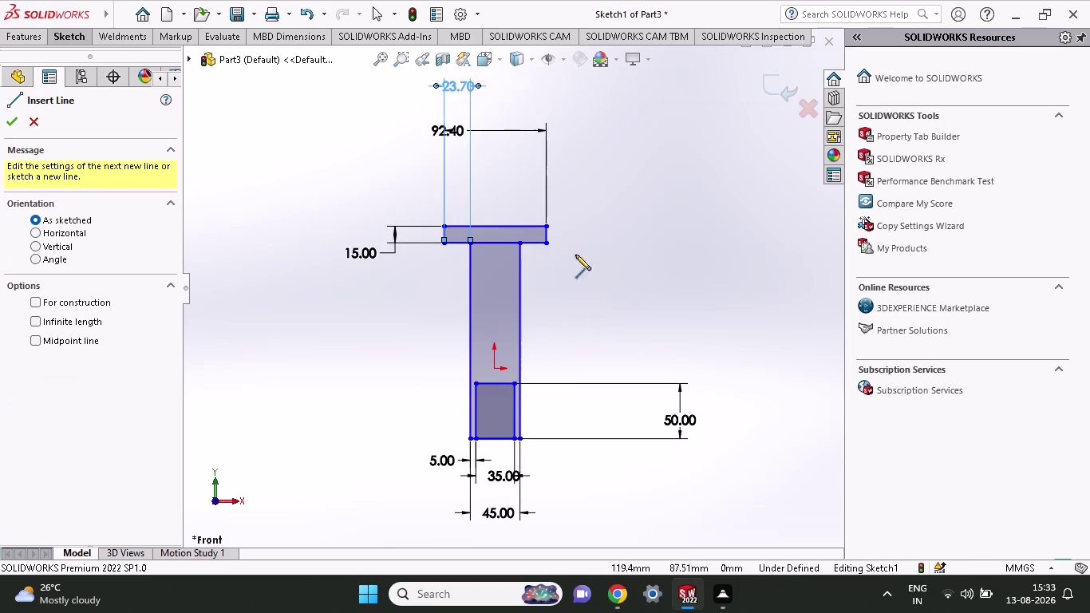
click(469, 223)
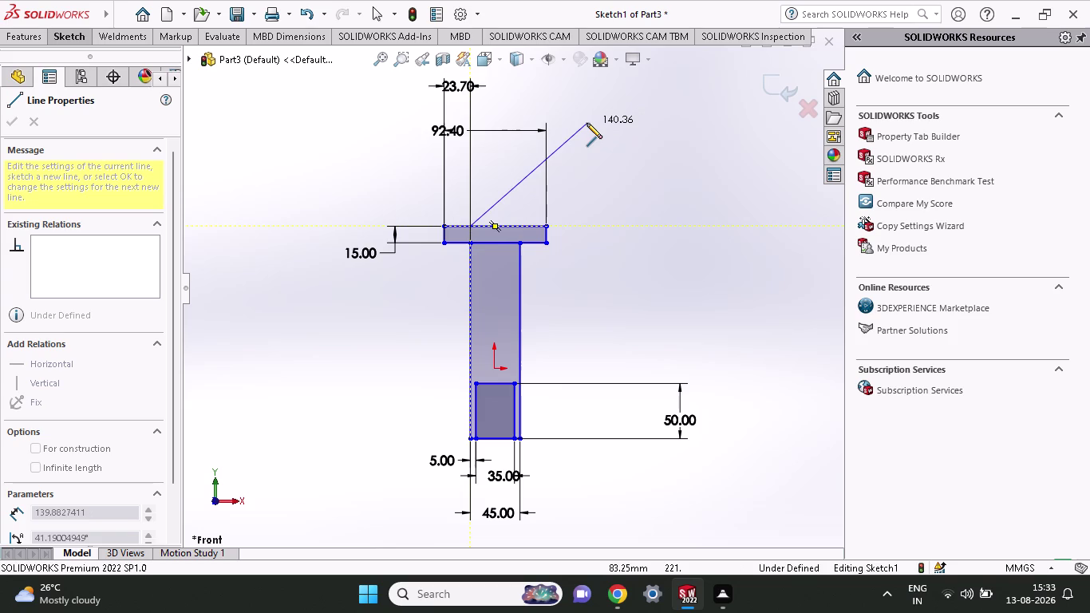
click(586, 123)
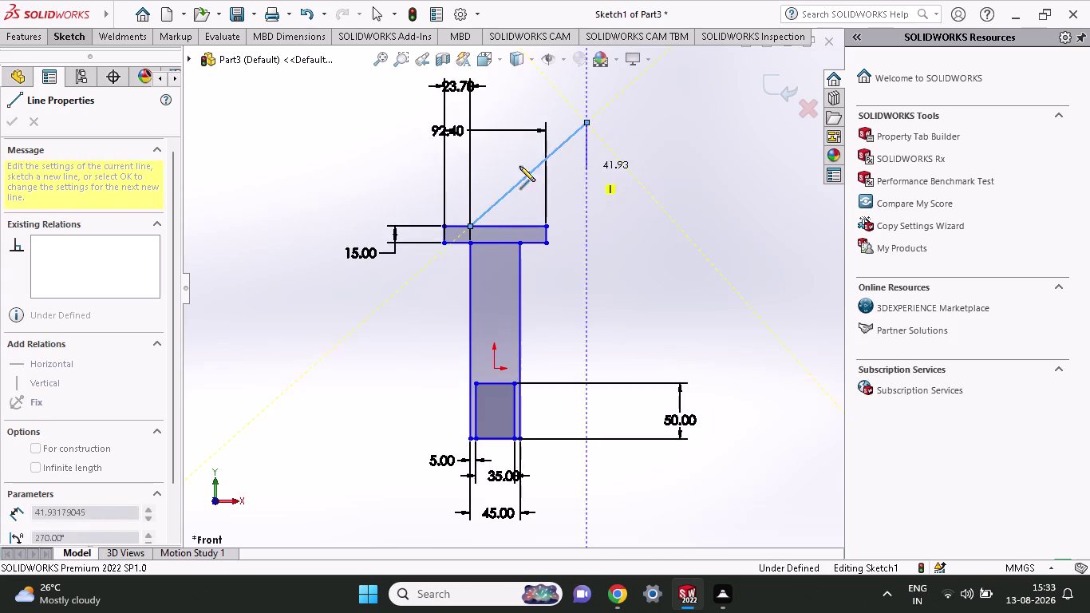
click(76, 41)
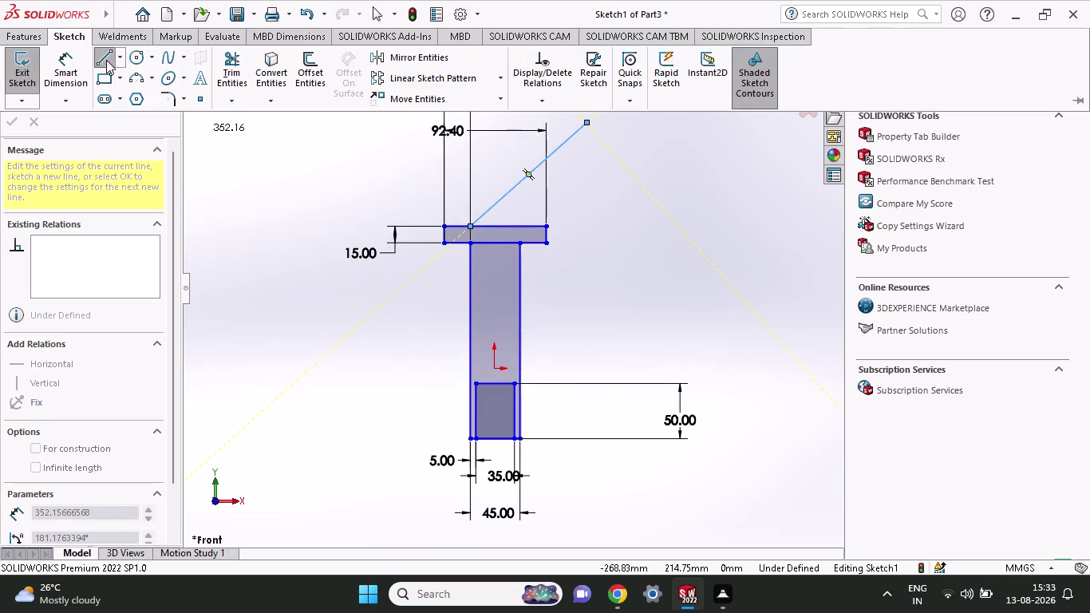
click(66, 69)
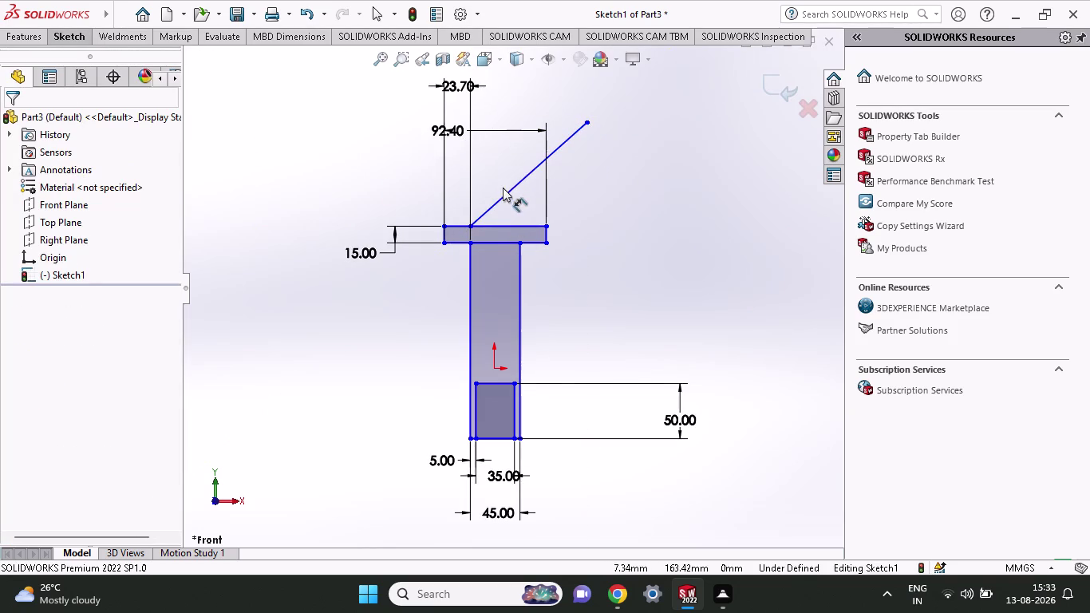
Dimension the arm line at 45° to the bar's top edge.
click(508, 191)
click(518, 224)
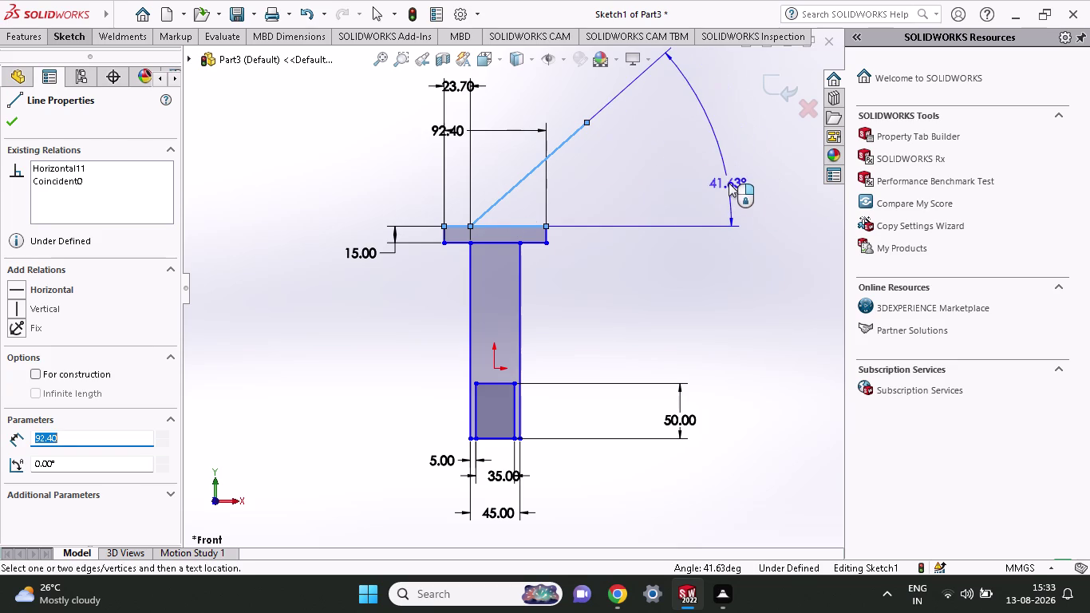
click(728, 183)
text(45)
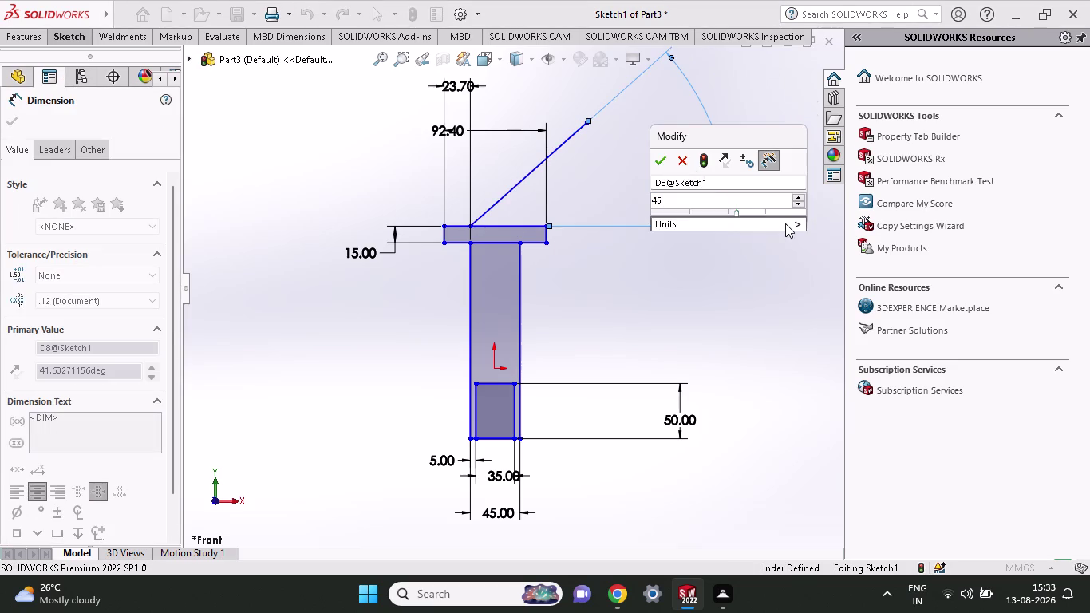
key(Return)
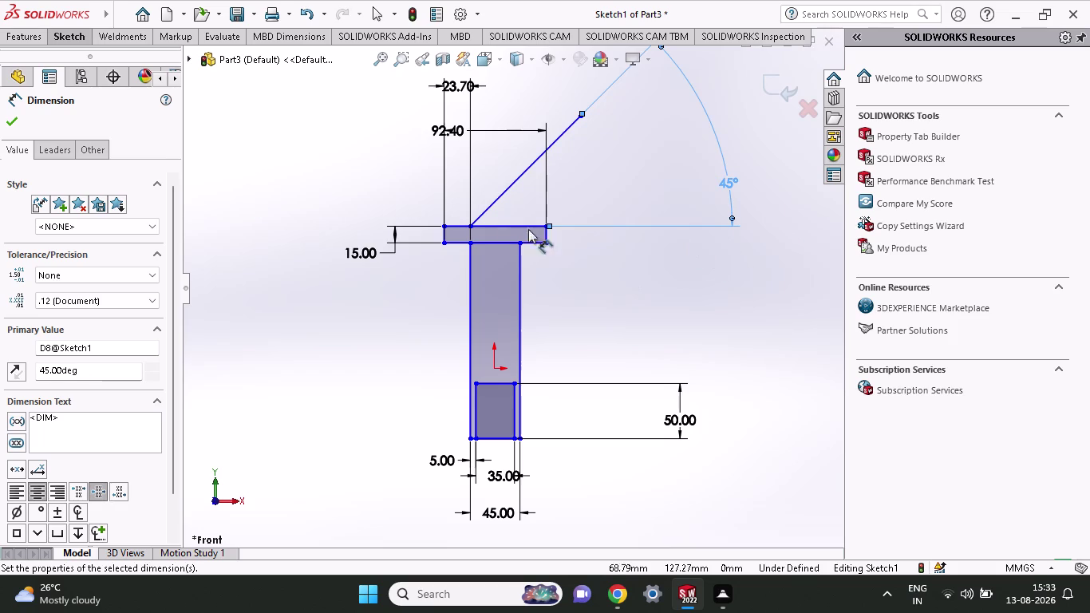
click(470, 225)
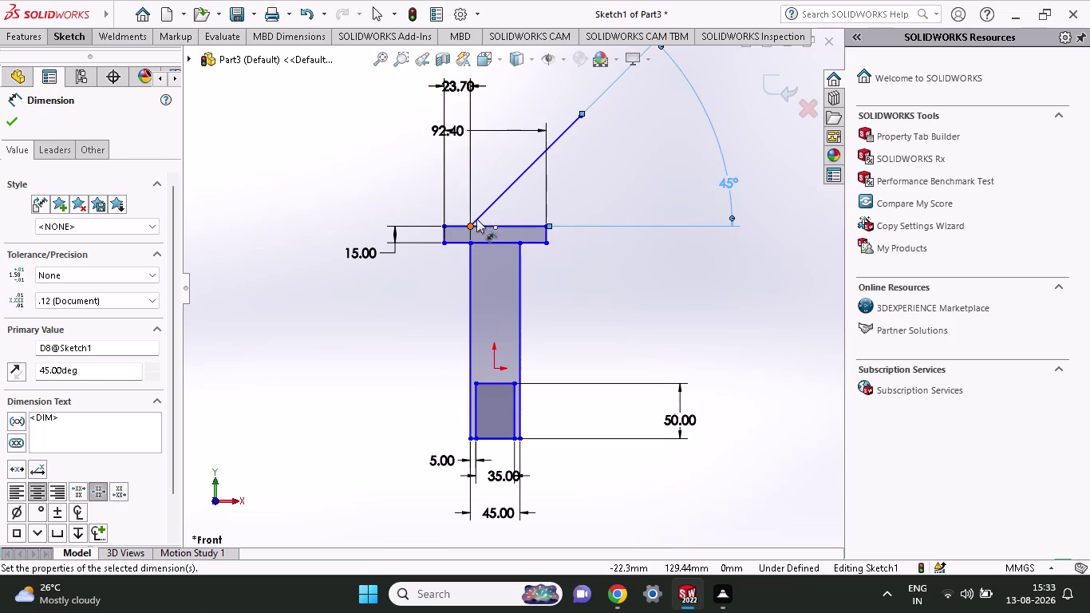
Give the 45° arm line an aligned length dimension of 120 mm.
click(580, 115)
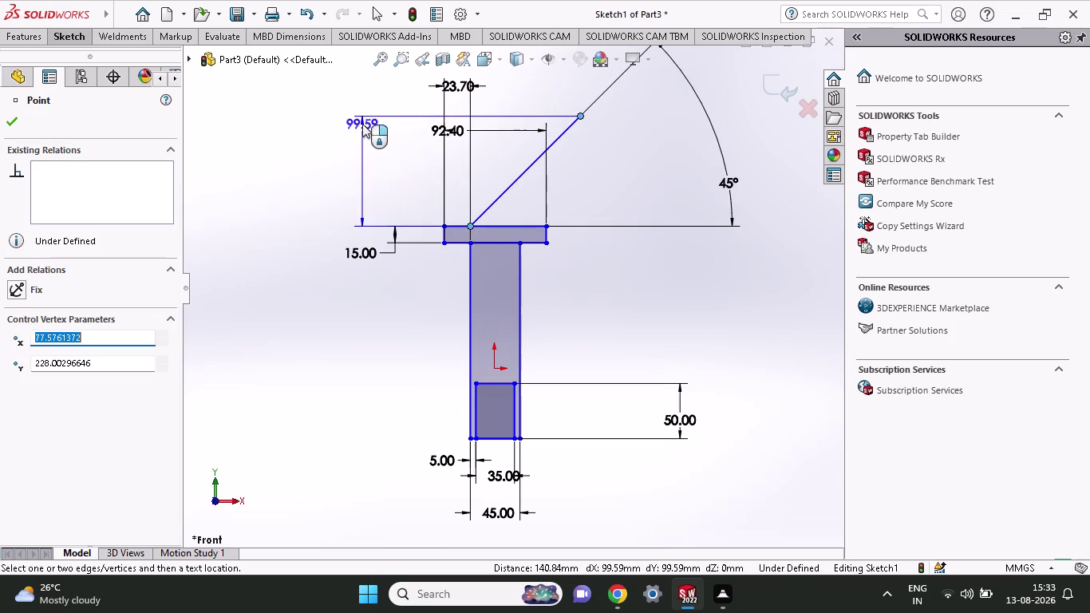
scroll(up, 3)
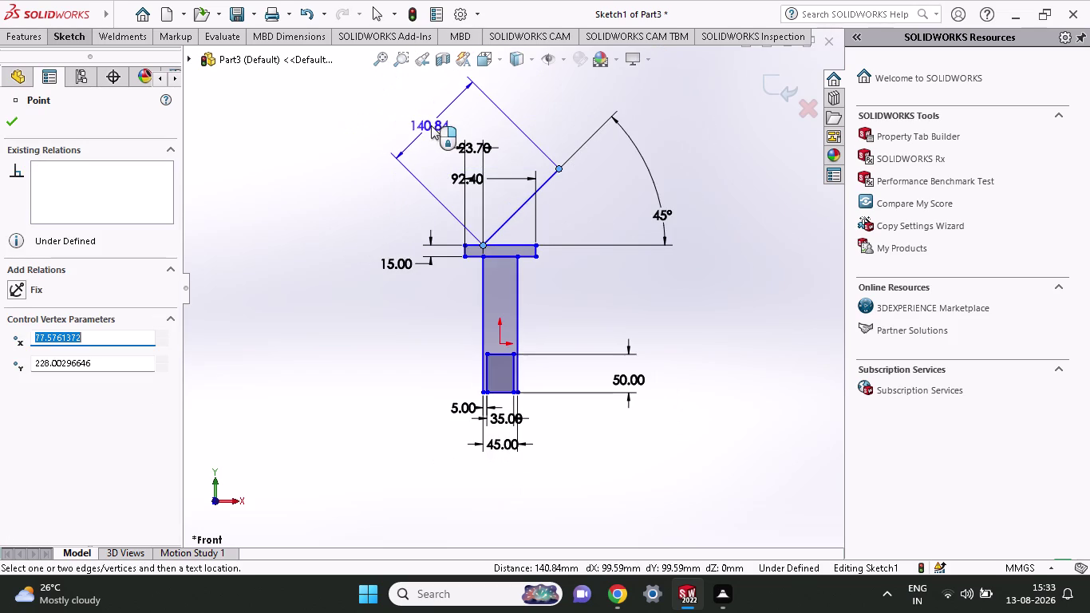
click(431, 126)
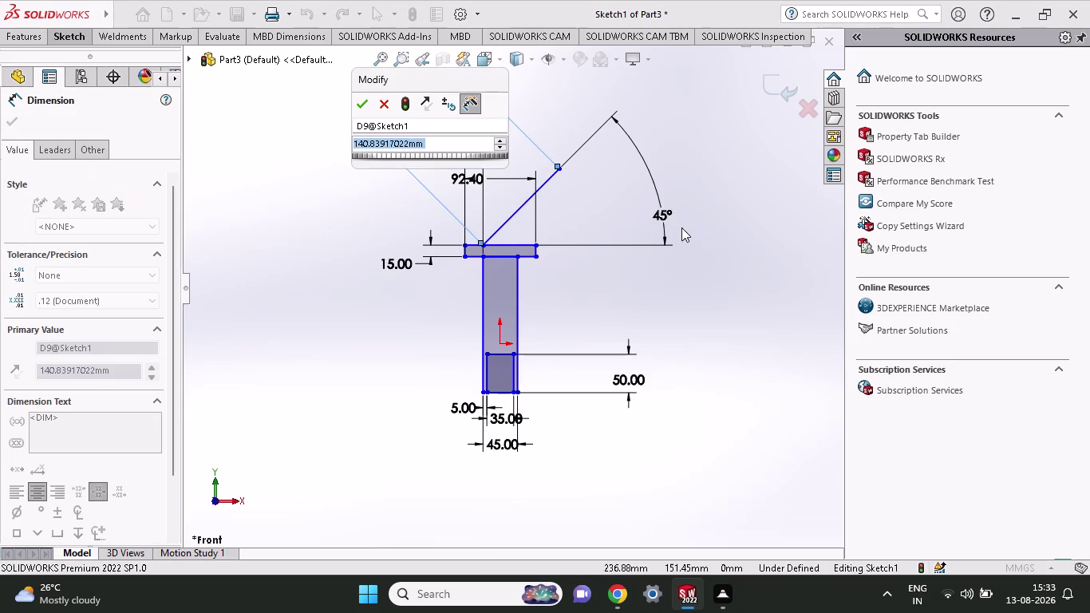
text(120)
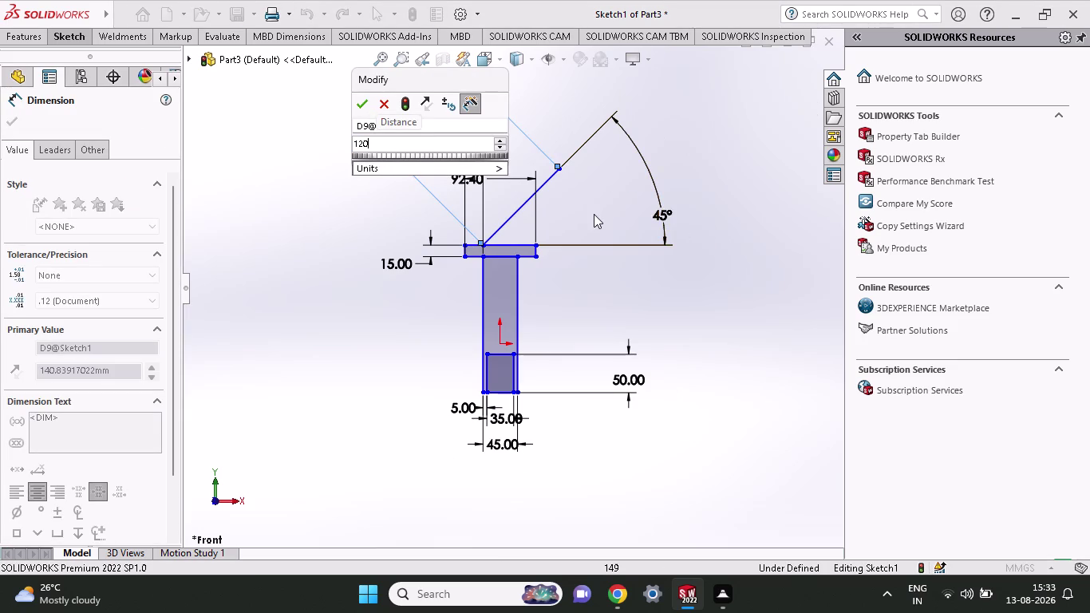
click(359, 107)
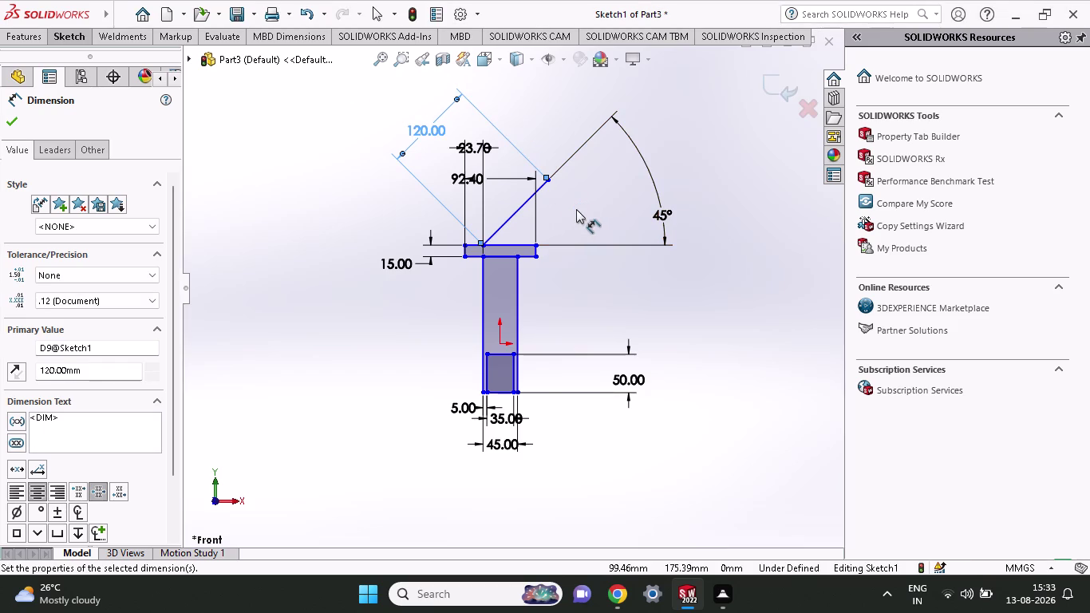
click(59, 43)
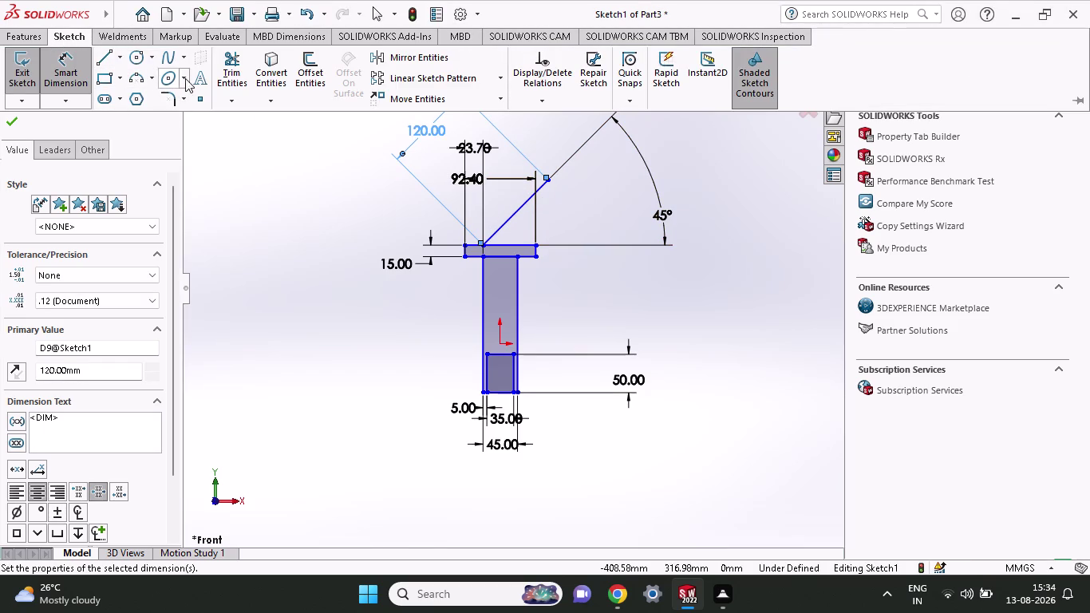
click(302, 70)
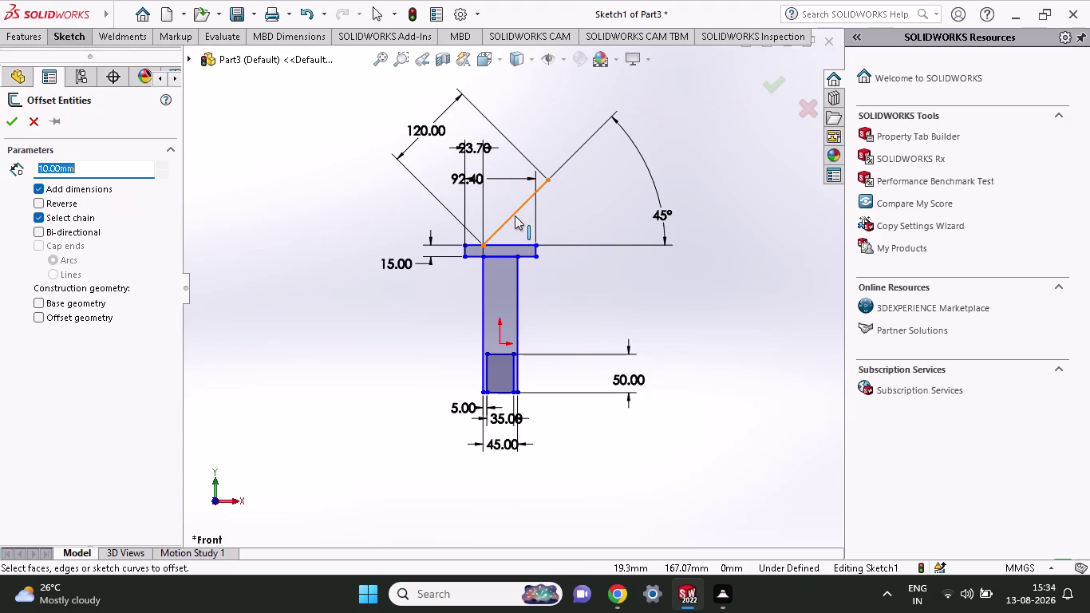
Offset the 45° arm line by 30 mm to its lower side.
click(514, 215)
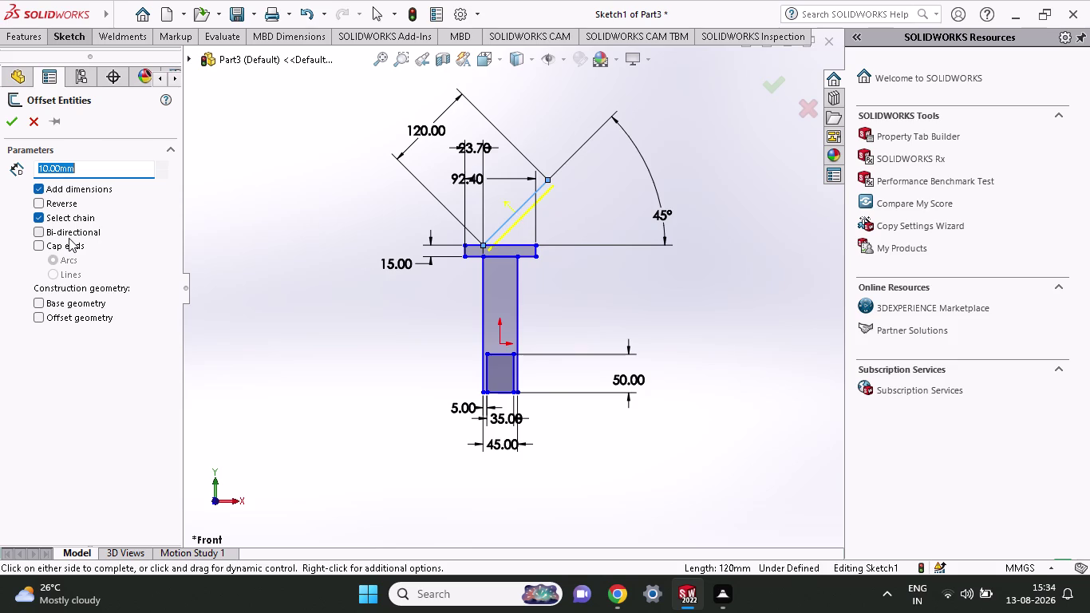
text(30)
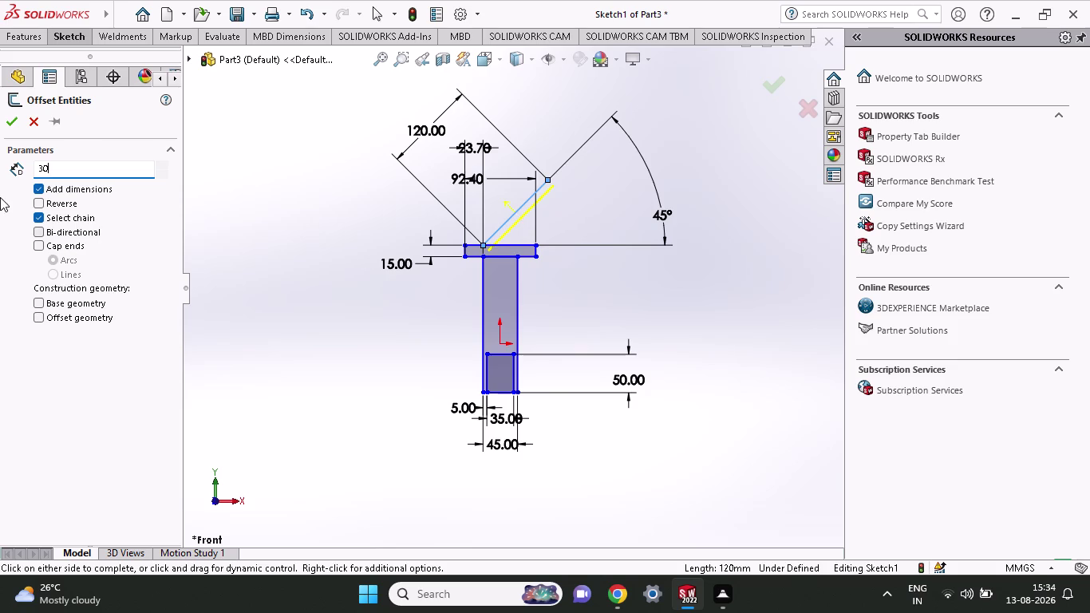
click(13, 119)
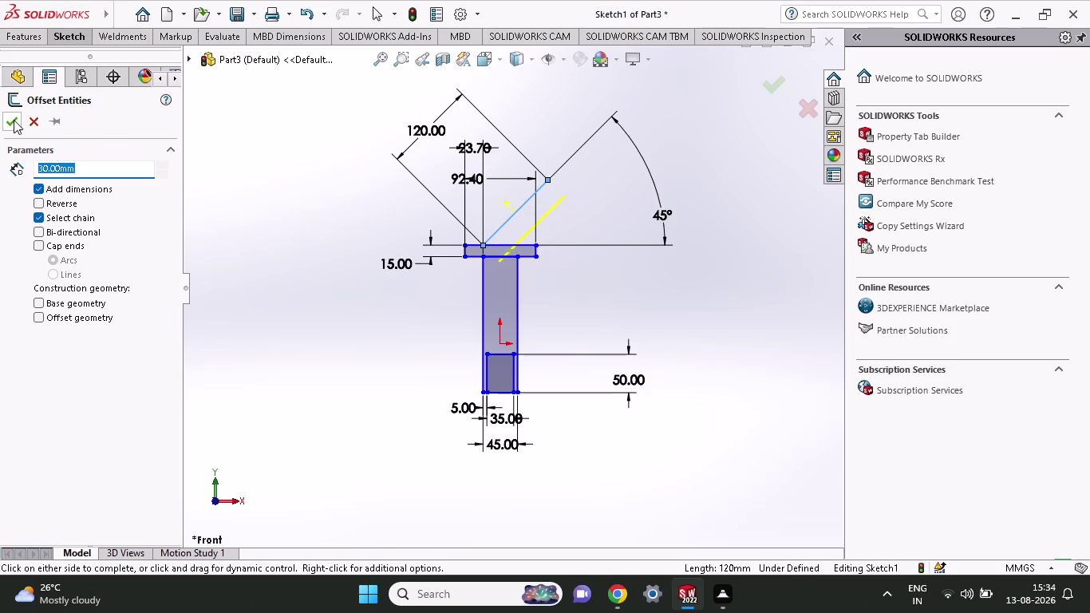
click(14, 119)
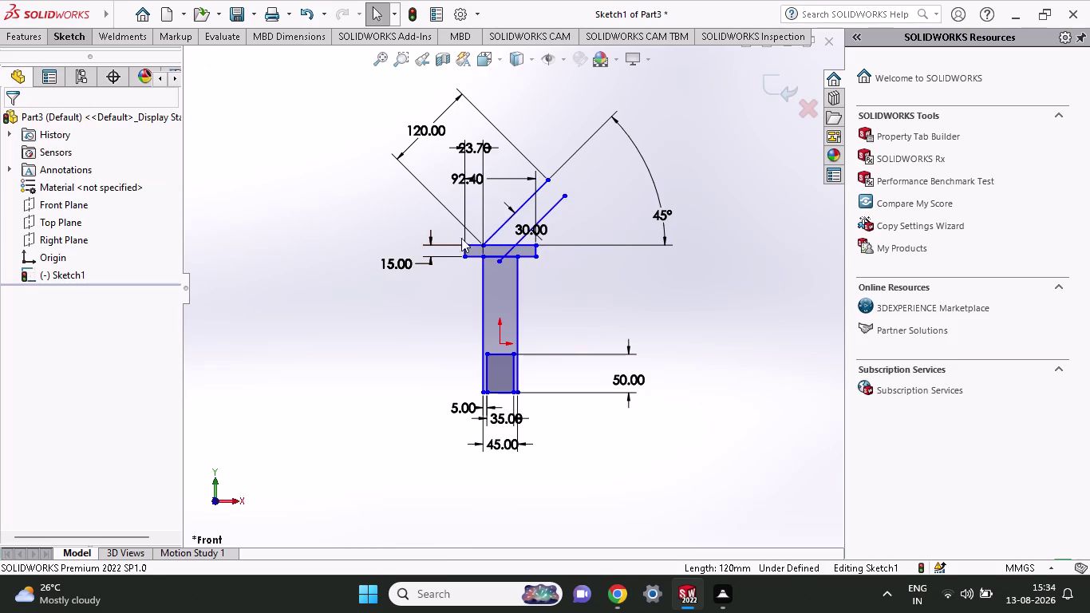
scroll(down, 3)
scroll(down, 3)
scroll(down, 3)
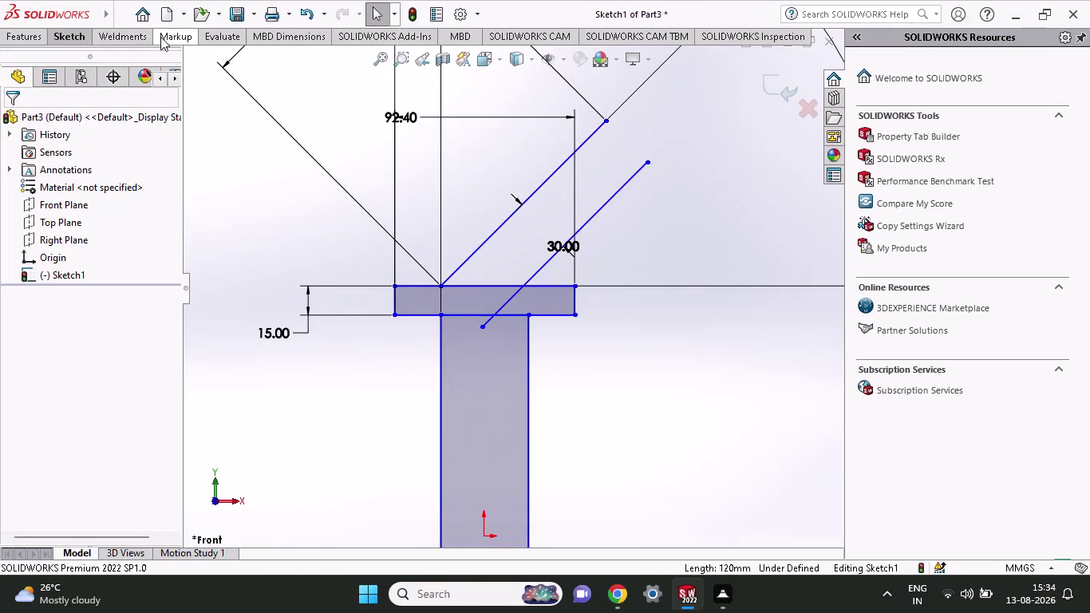
click(70, 33)
click(229, 67)
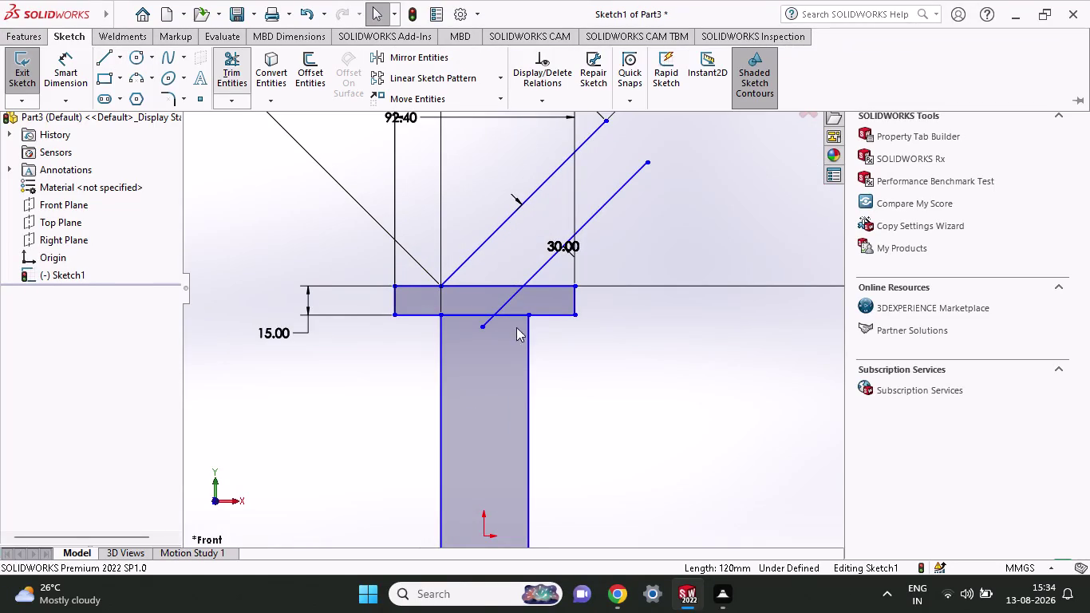
Trim away the part of the offset line lying inside the top bar.
click(484, 324)
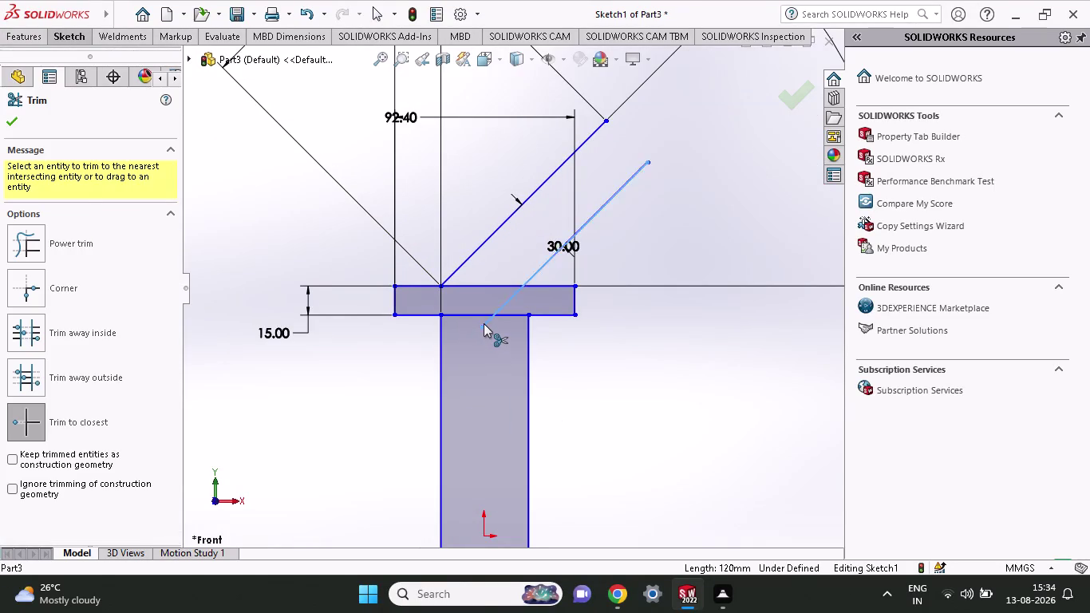
click(510, 298)
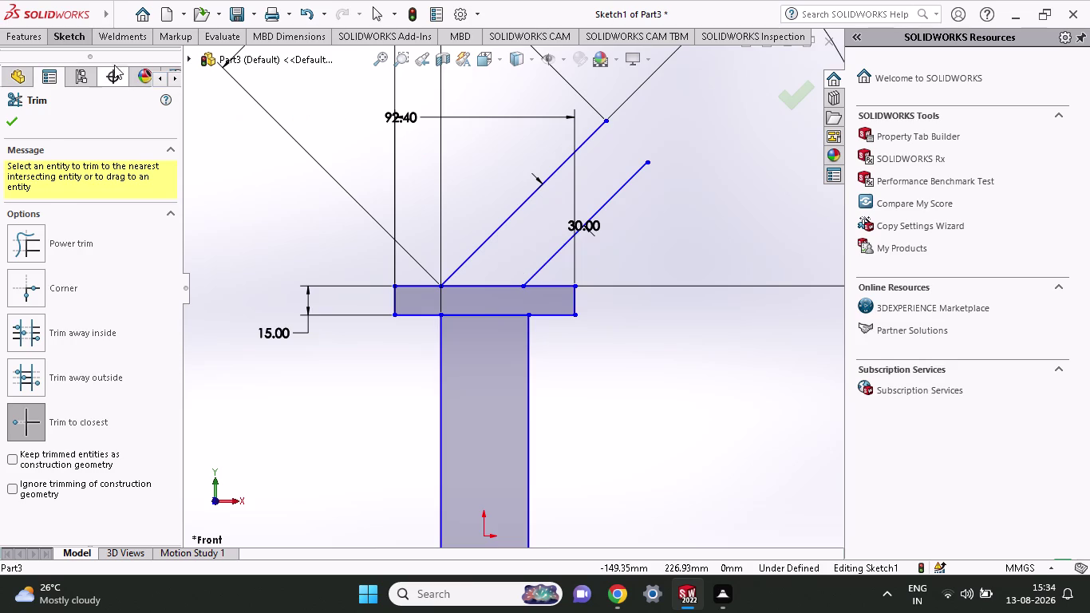
click(82, 41)
click(130, 81)
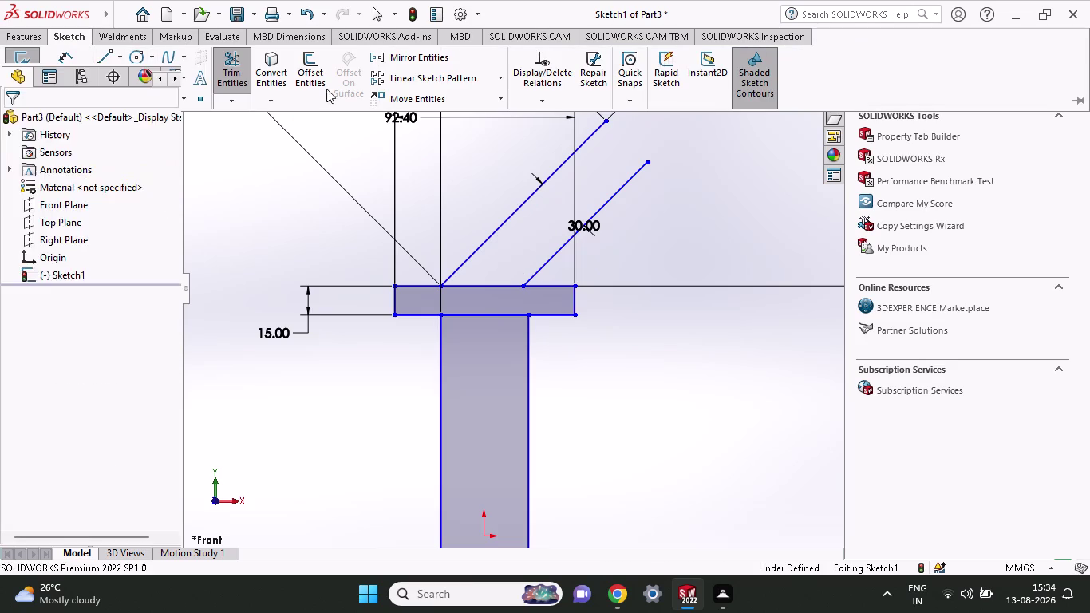
click(606, 123)
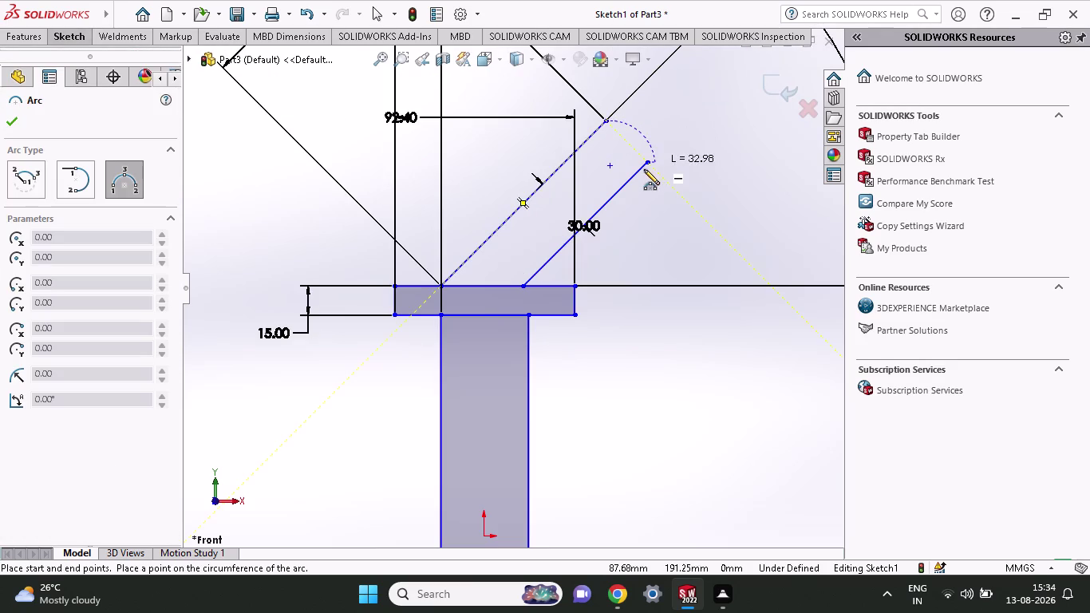
Join the two parallel arm ends with a 180° outward arc of radius 15.
click(648, 163)
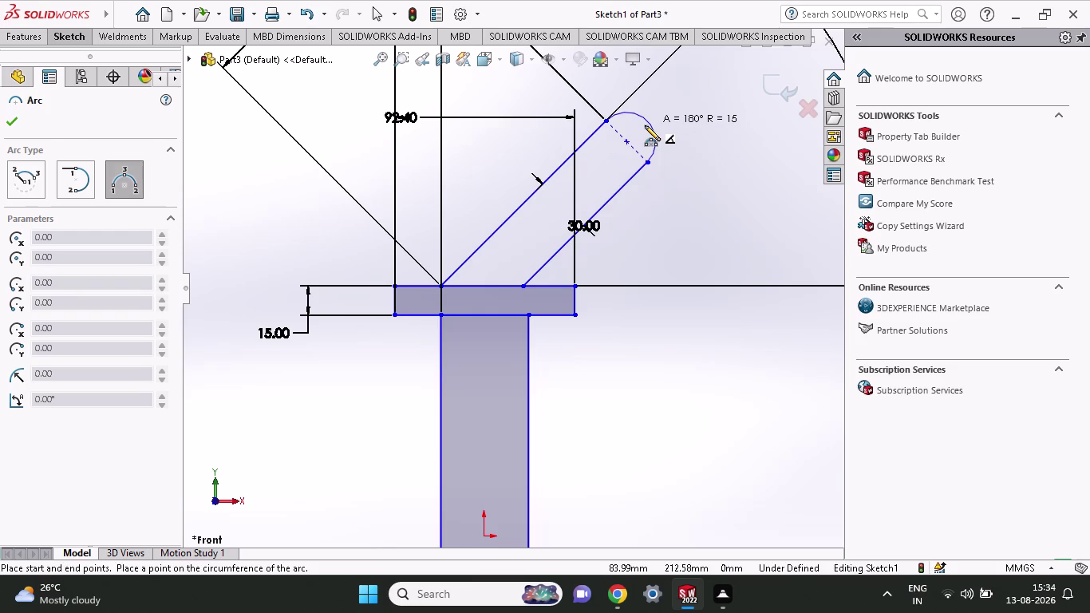
click(645, 125)
scroll(down, 3)
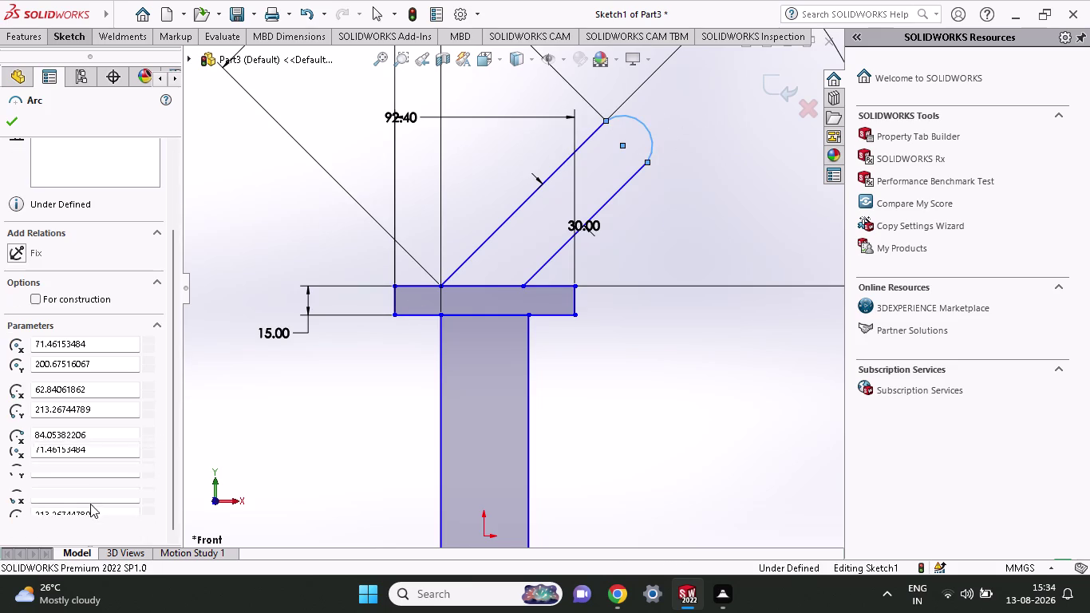
drag(96, 478, 8, 476)
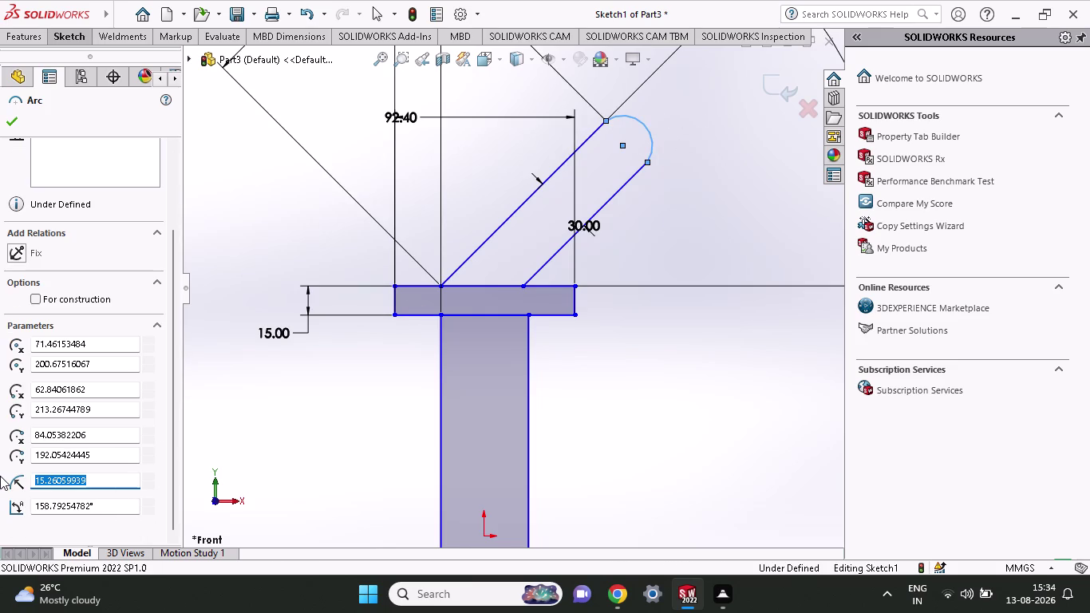
text(15)
key(Return)
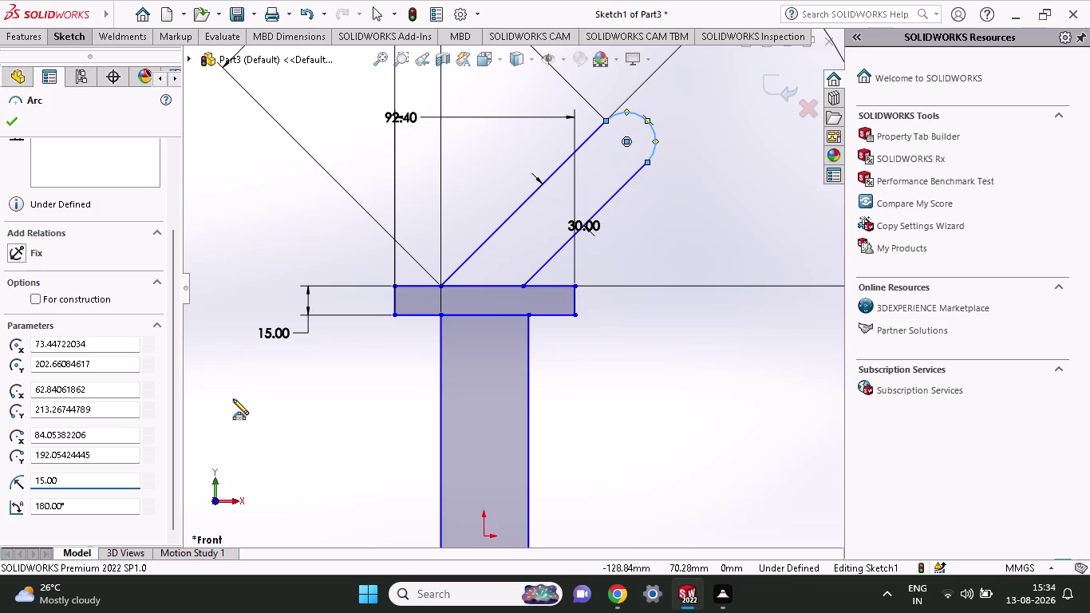
click(12, 122)
click(57, 41)
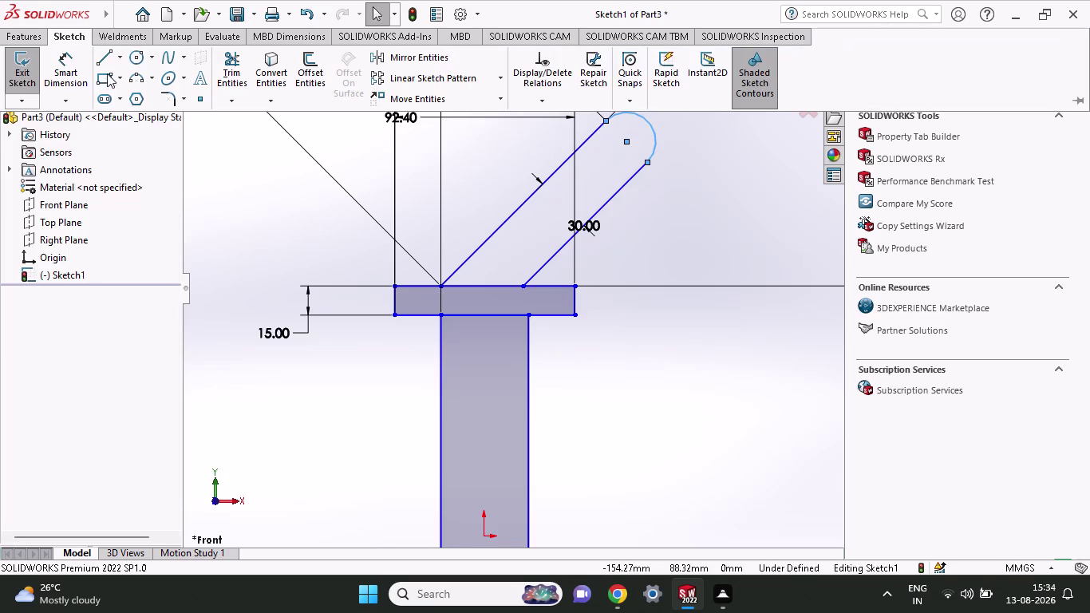
click(144, 63)
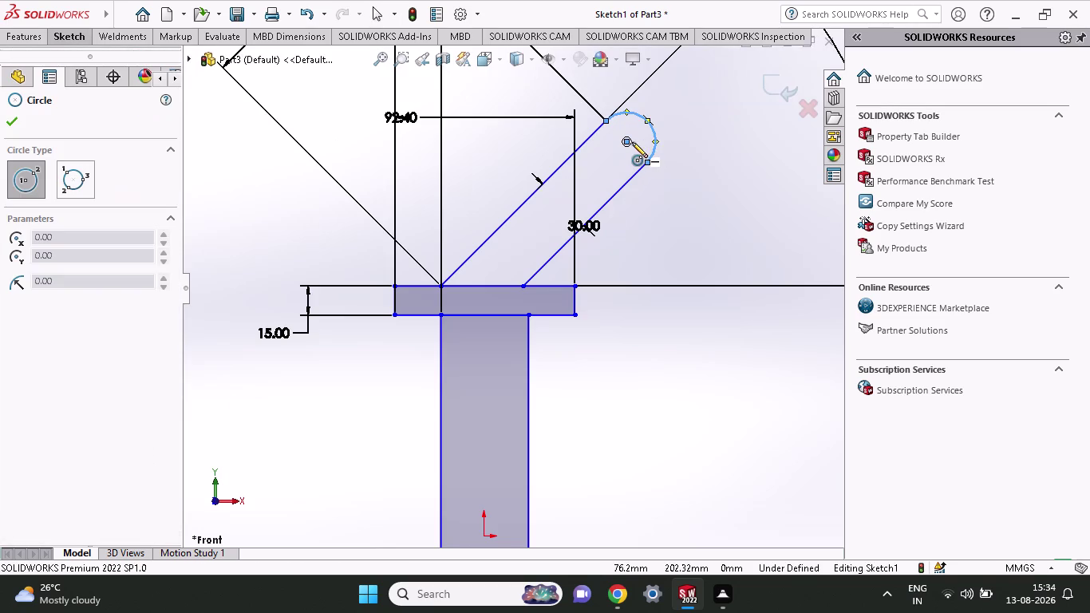
Draw a small hole circle of about 7 mm radius at the arc centre.
click(625, 140)
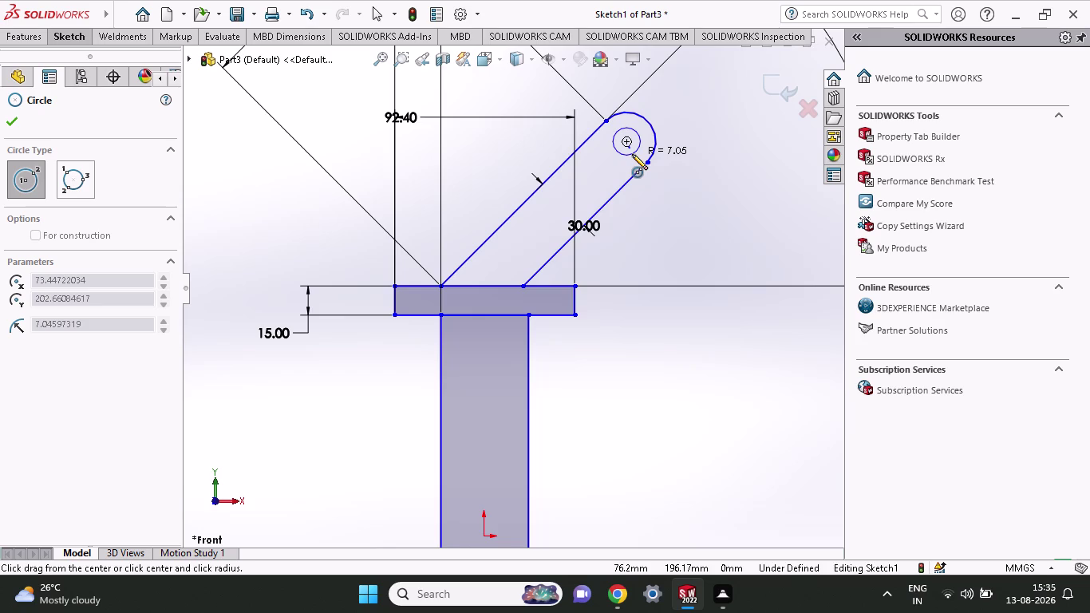
click(631, 154)
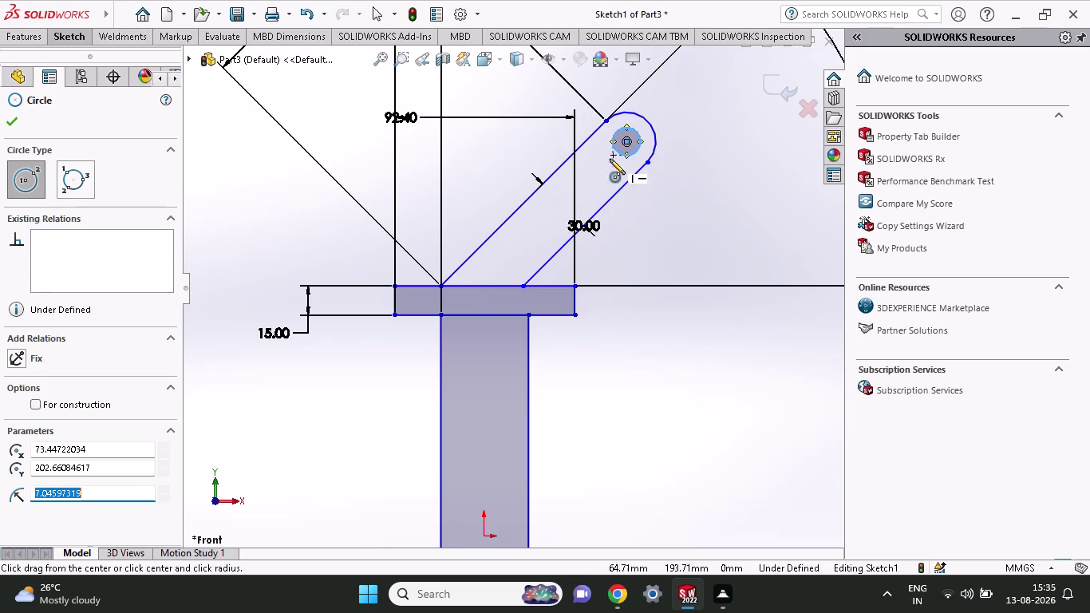
click(69, 38)
Cancel an unwanted larger circle and begin dimensioning the hole circle.
click(76, 83)
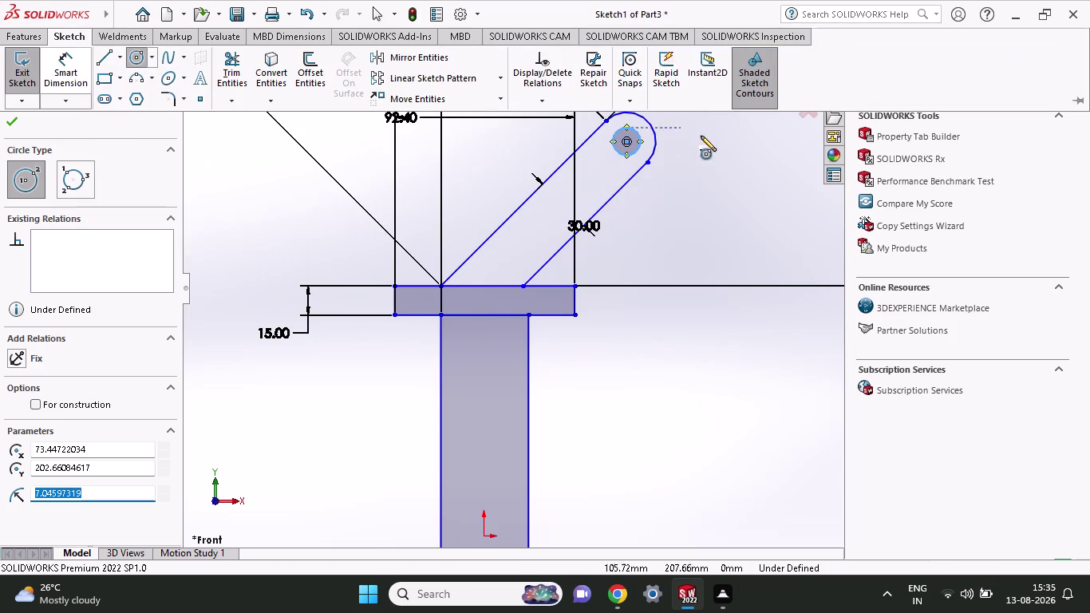
click(636, 148)
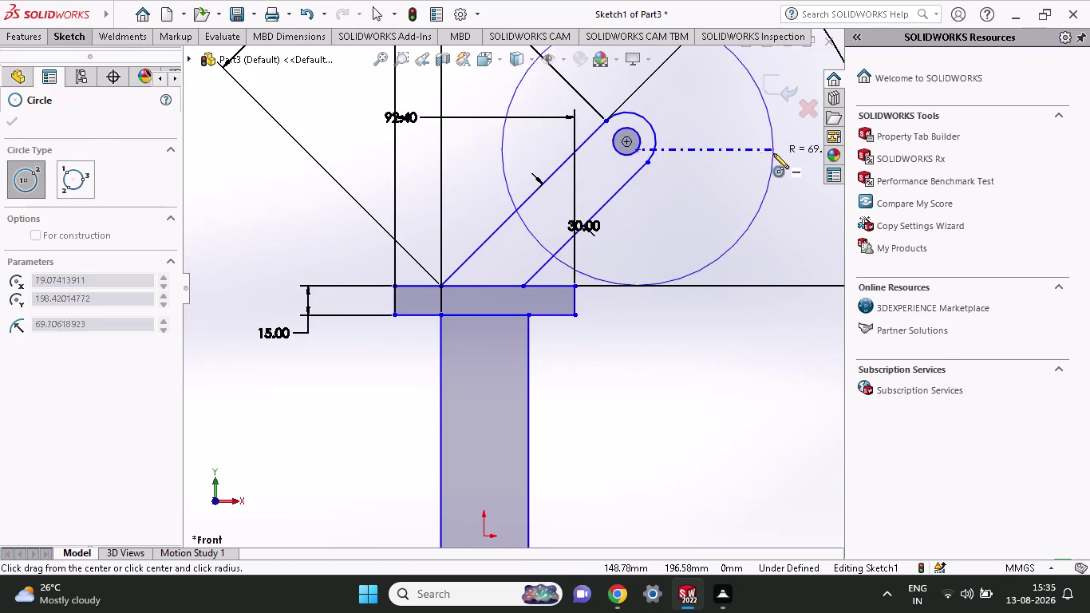
right_click(683, 135)
click(698, 143)
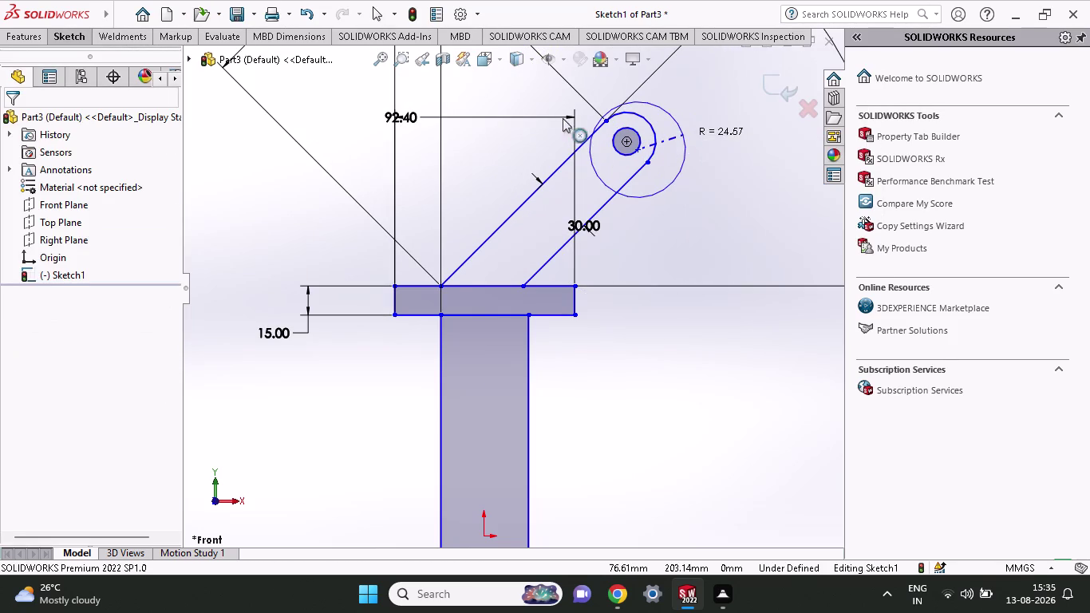
click(76, 27)
click(76, 30)
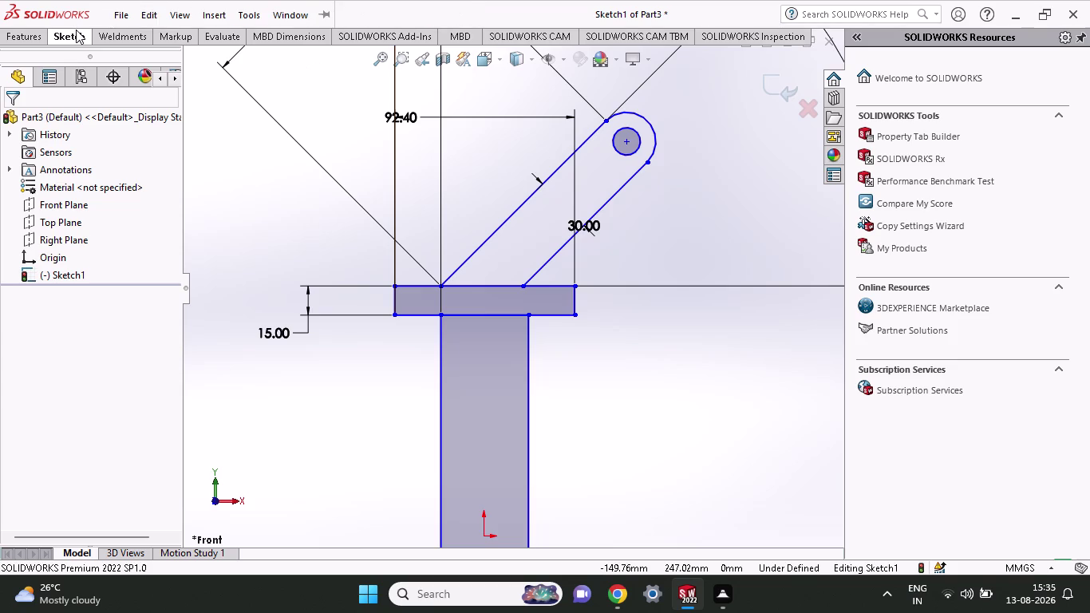
click(71, 72)
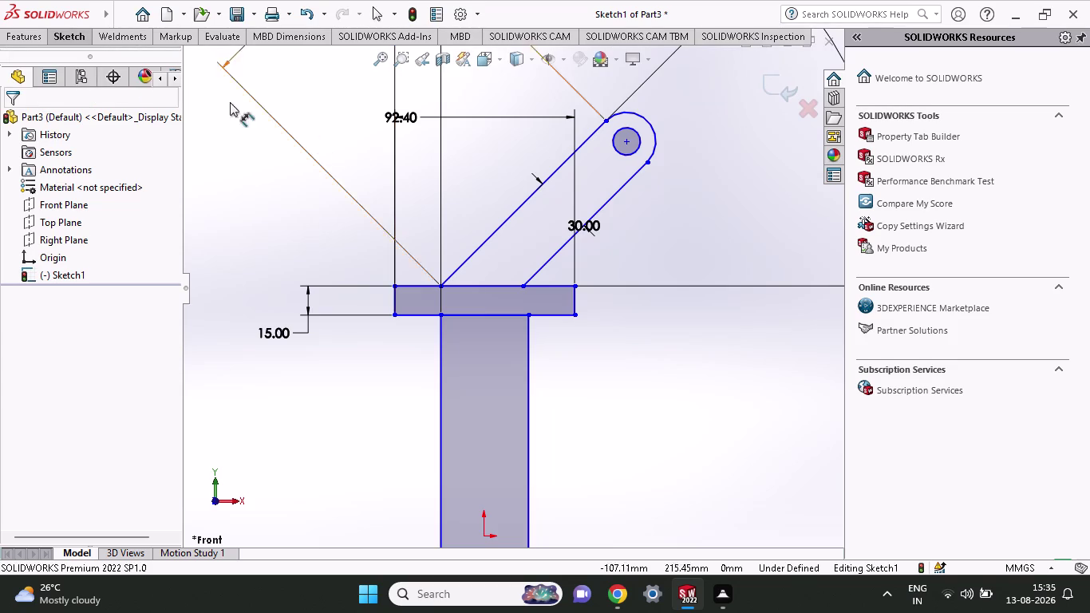
click(637, 147)
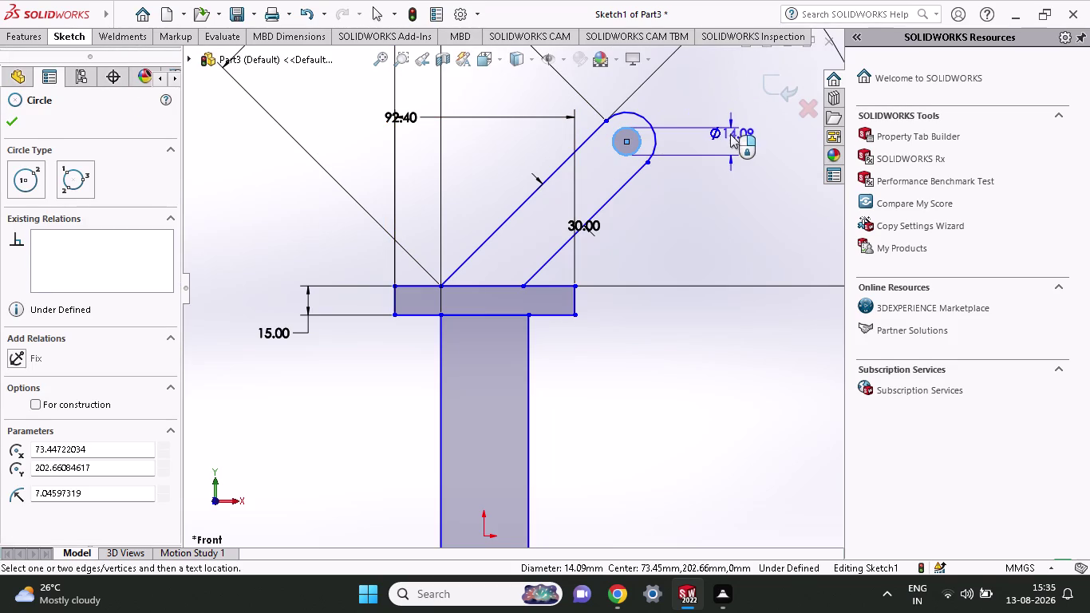
Set the top-arm hole diameter to 15 mm.
click(730, 134)
text(15)
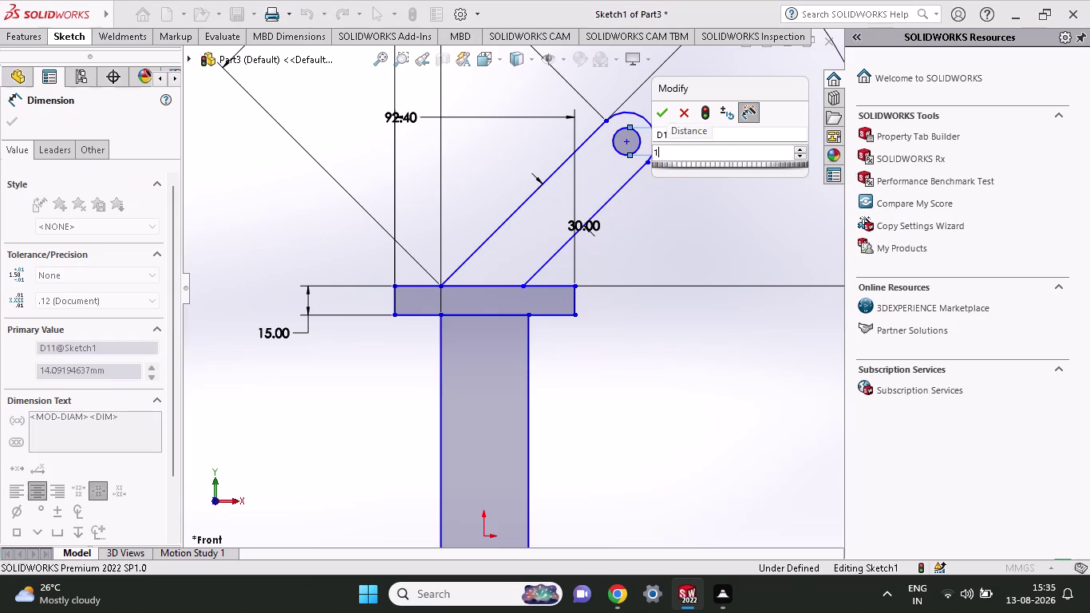
key(Return)
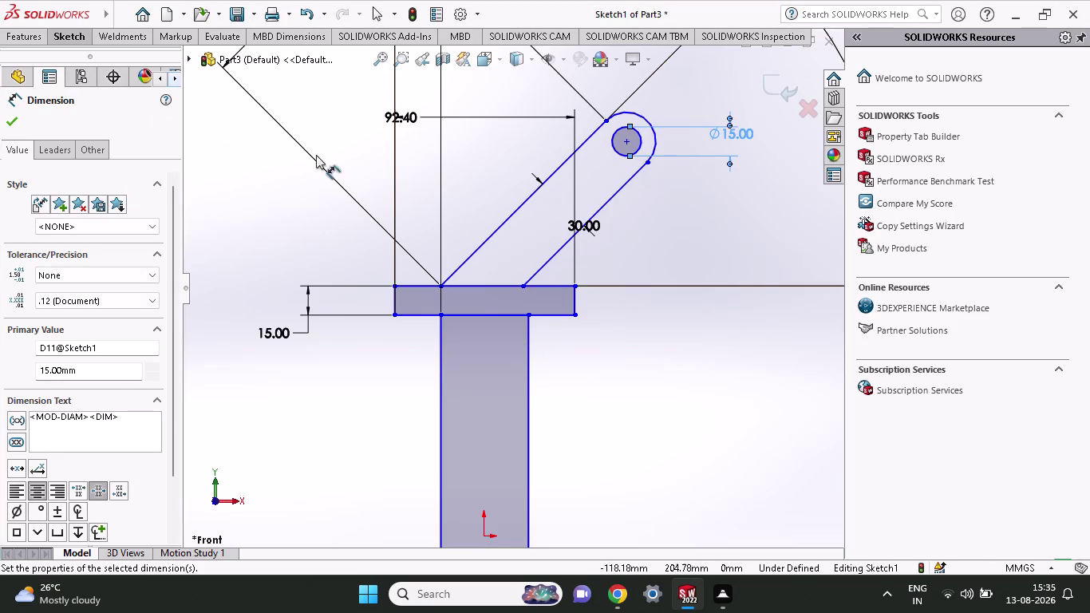
Dimension the arm's lower edge at 45° to the horizontal edge.
click(555, 284)
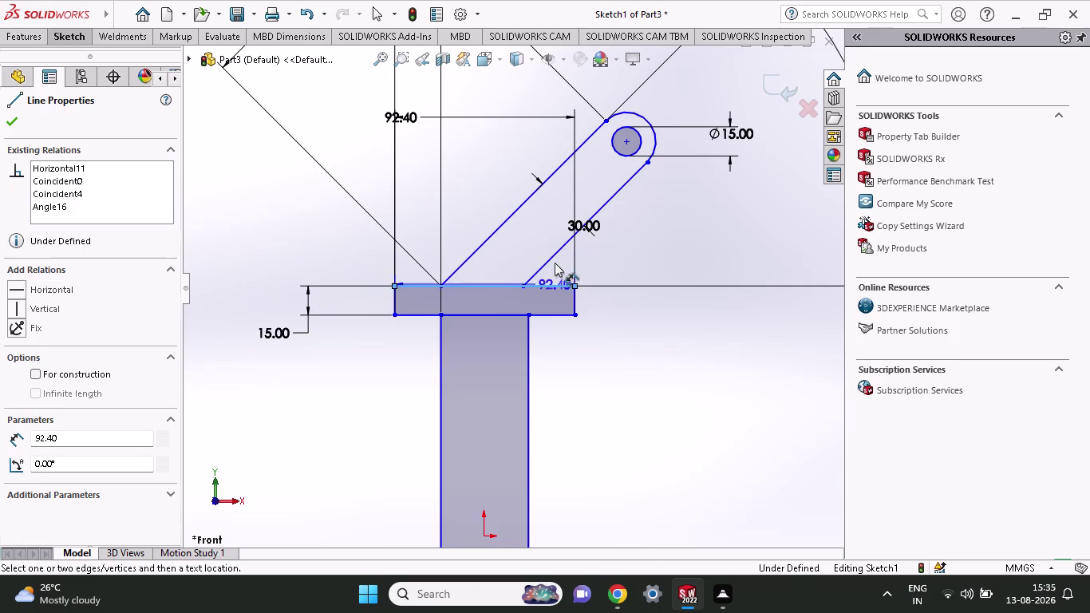
click(555, 254)
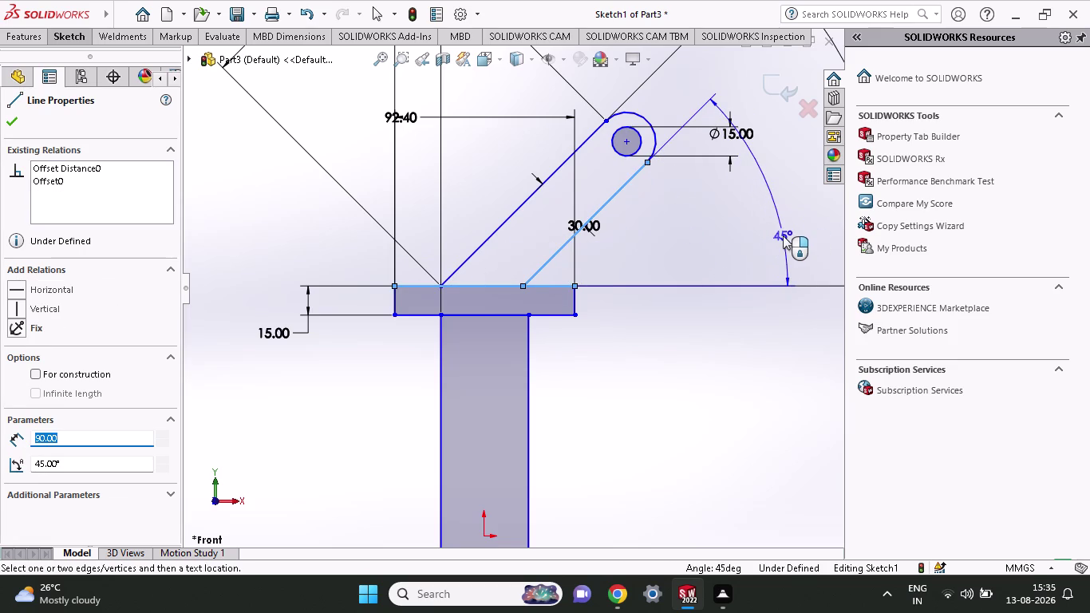
key(Escape)
key(Escape)
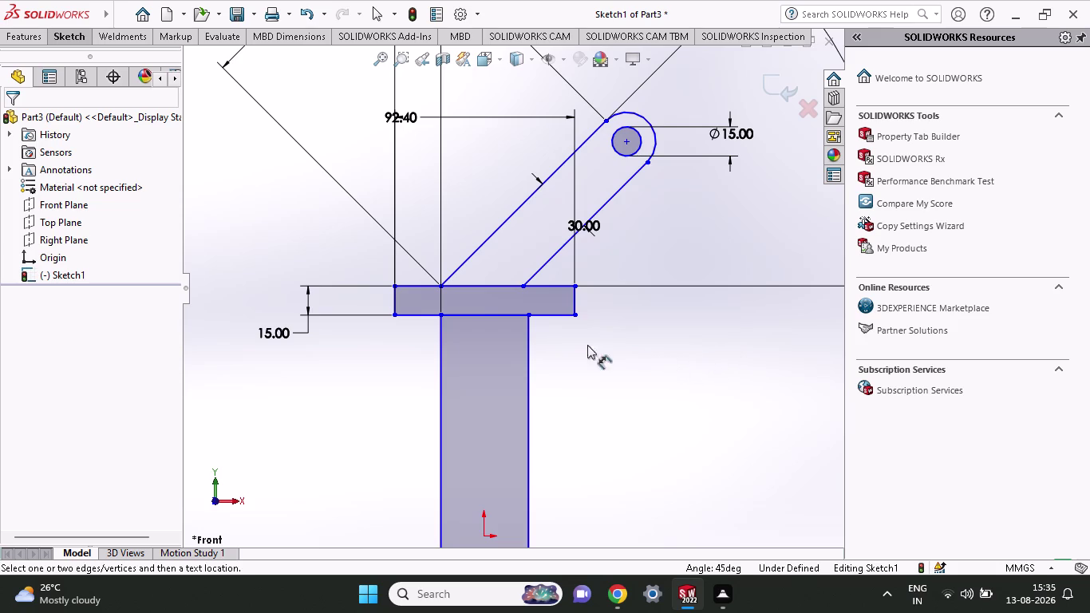
Zoom out and add an R15 dimension to the top arm's rounded end.
scroll(up, 3)
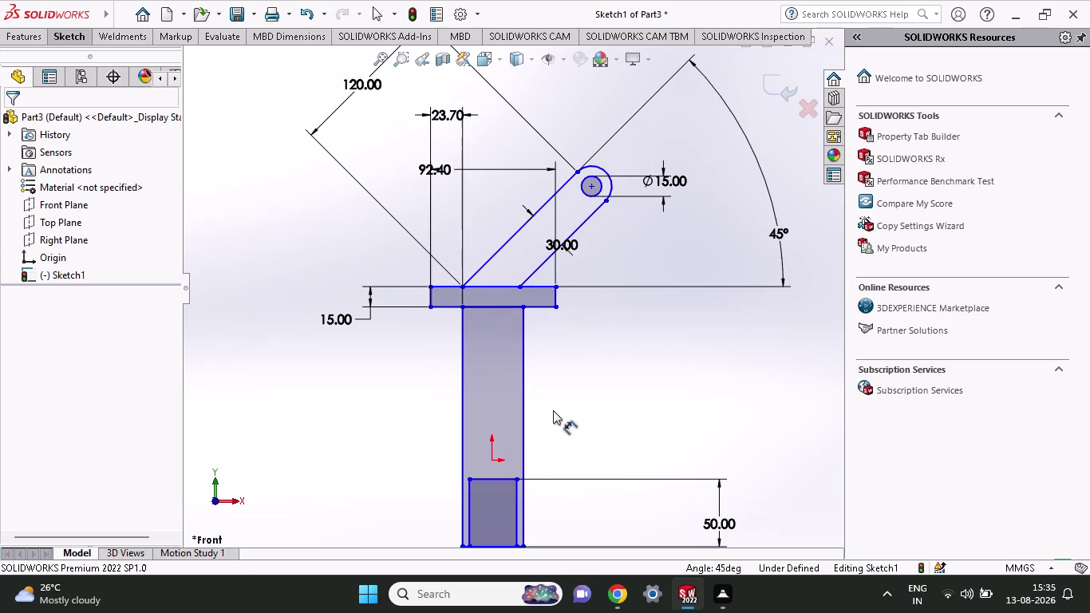
scroll(up, 3)
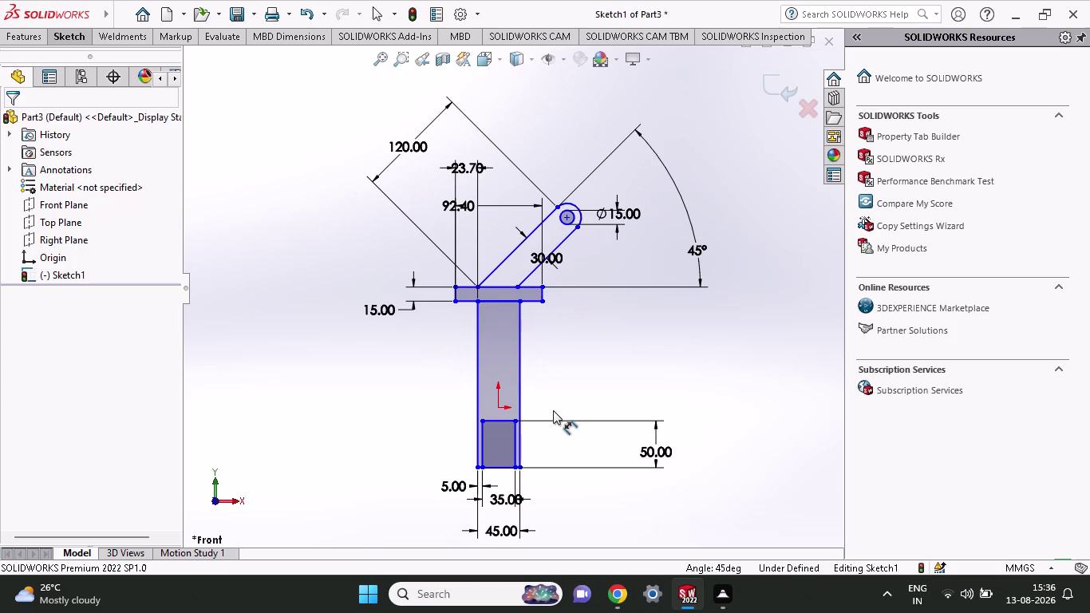
click(567, 203)
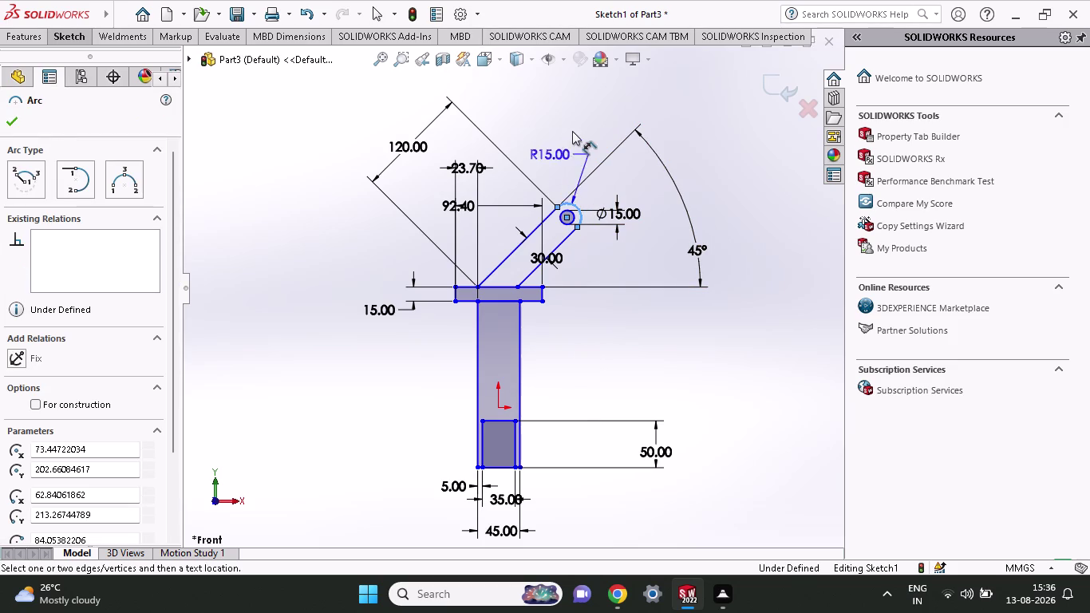
click(584, 118)
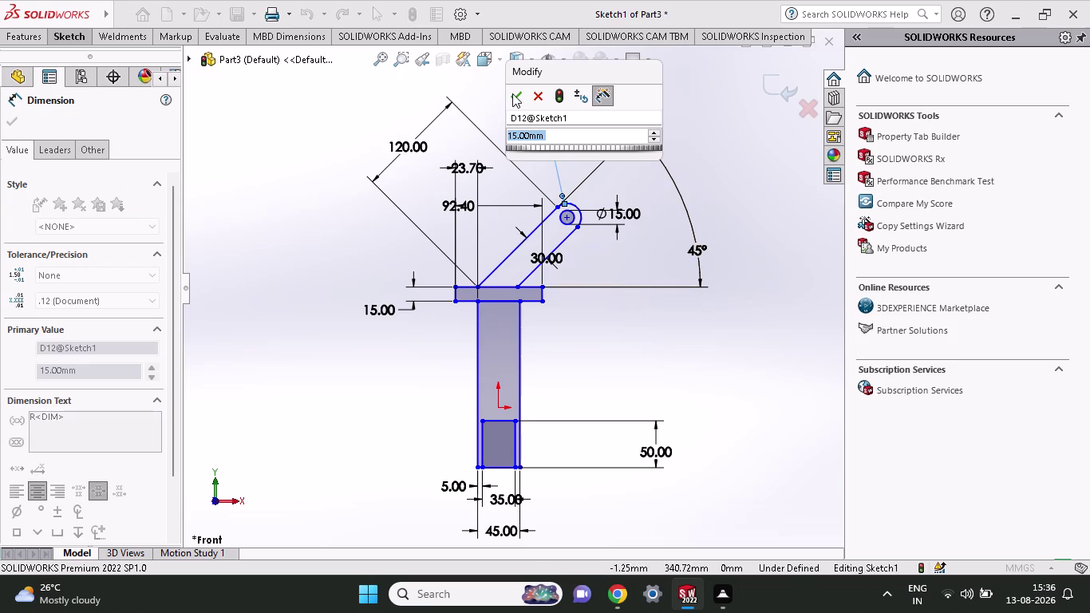
click(517, 97)
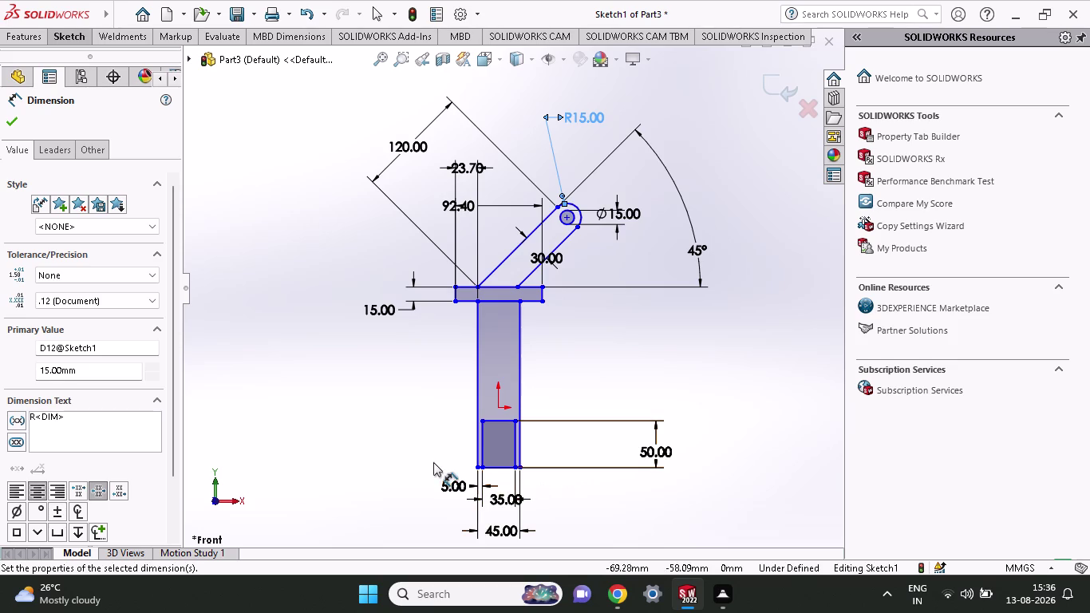
scroll(down, 3)
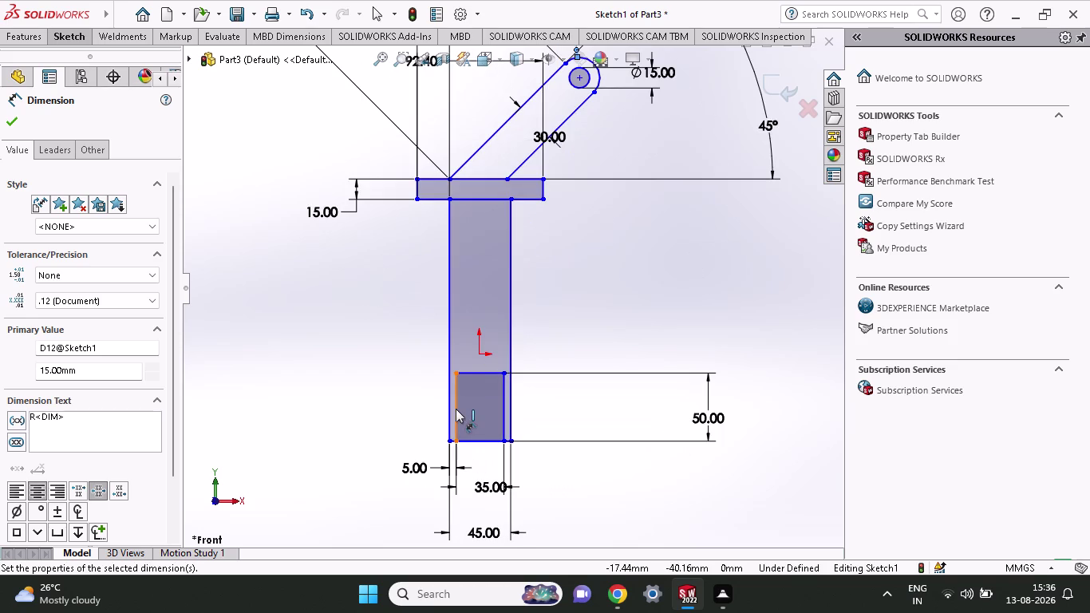
scroll(down, 3)
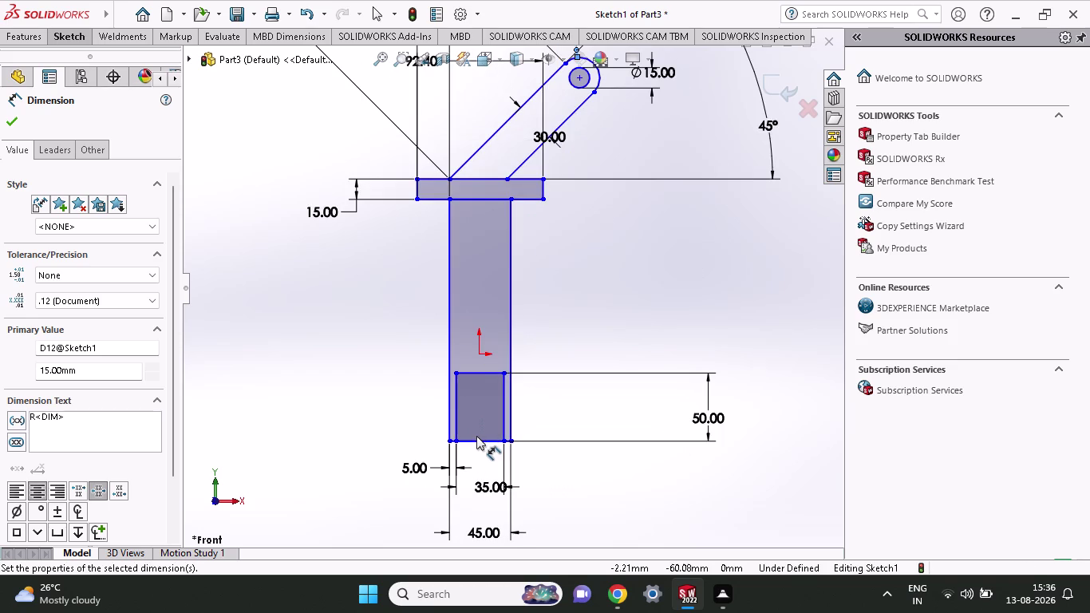
scroll(down, 3)
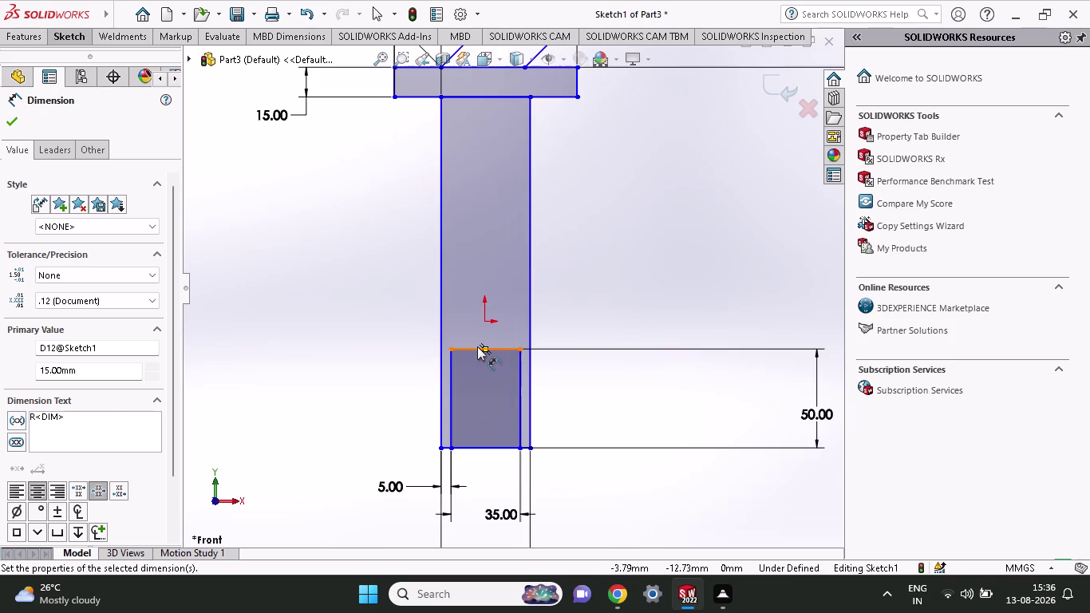
click(69, 31)
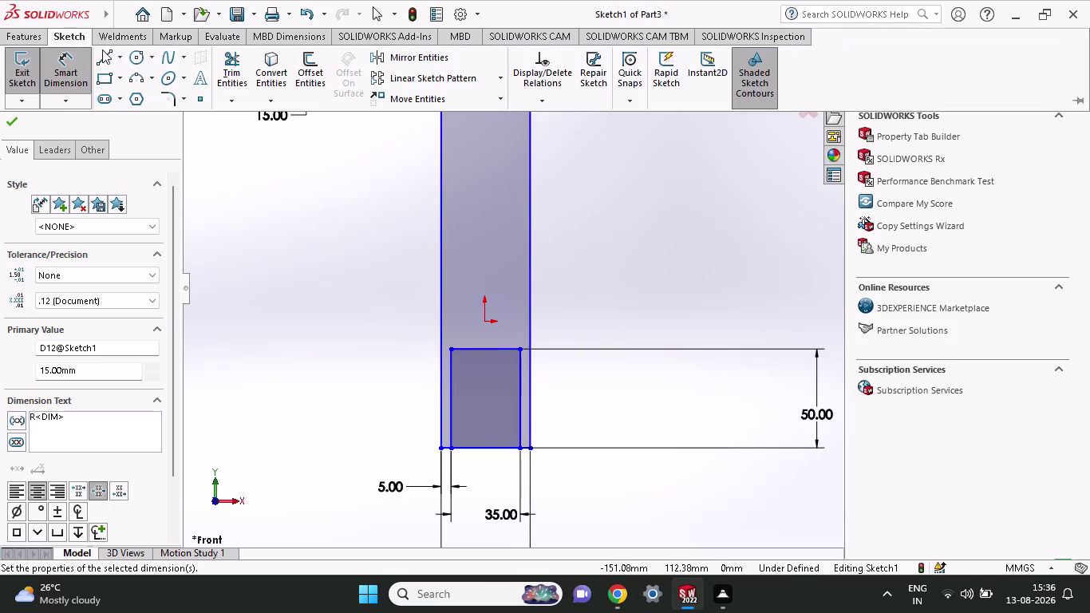
click(103, 61)
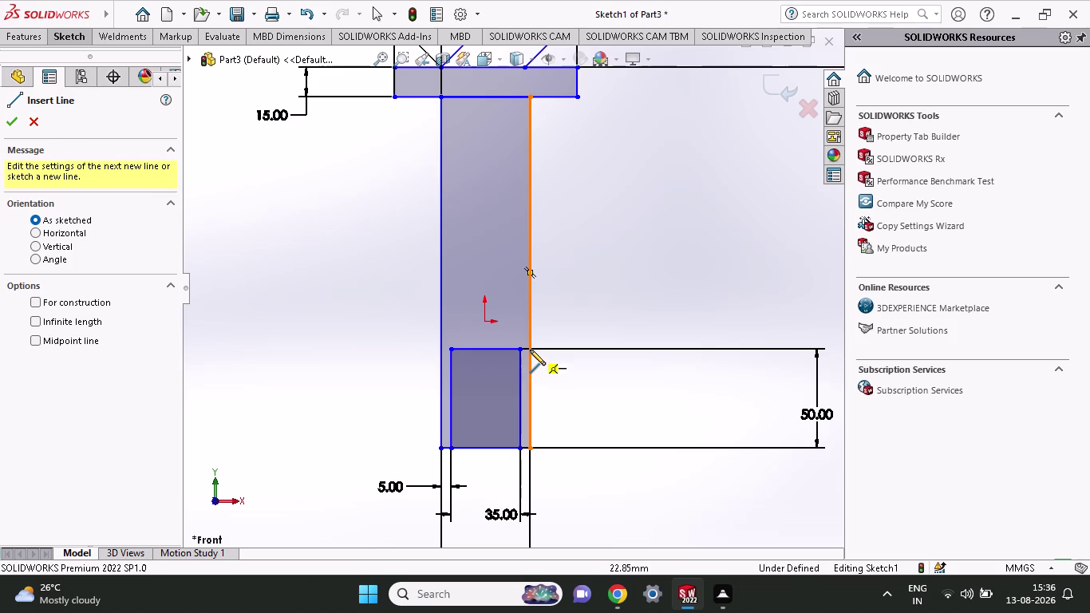
click(530, 349)
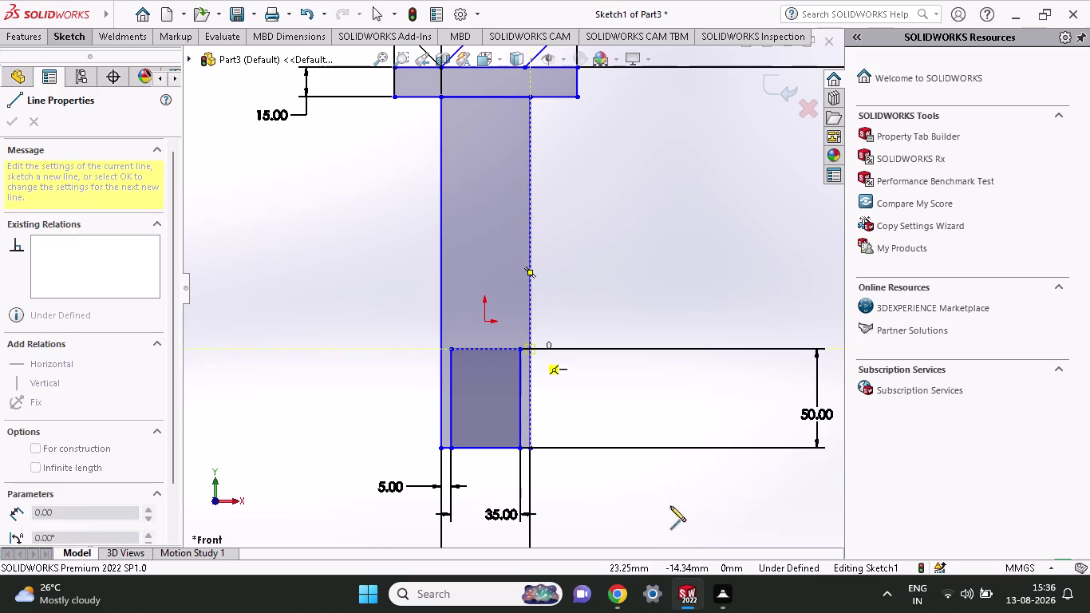
scroll(up, 3)
scroll(up, 3)
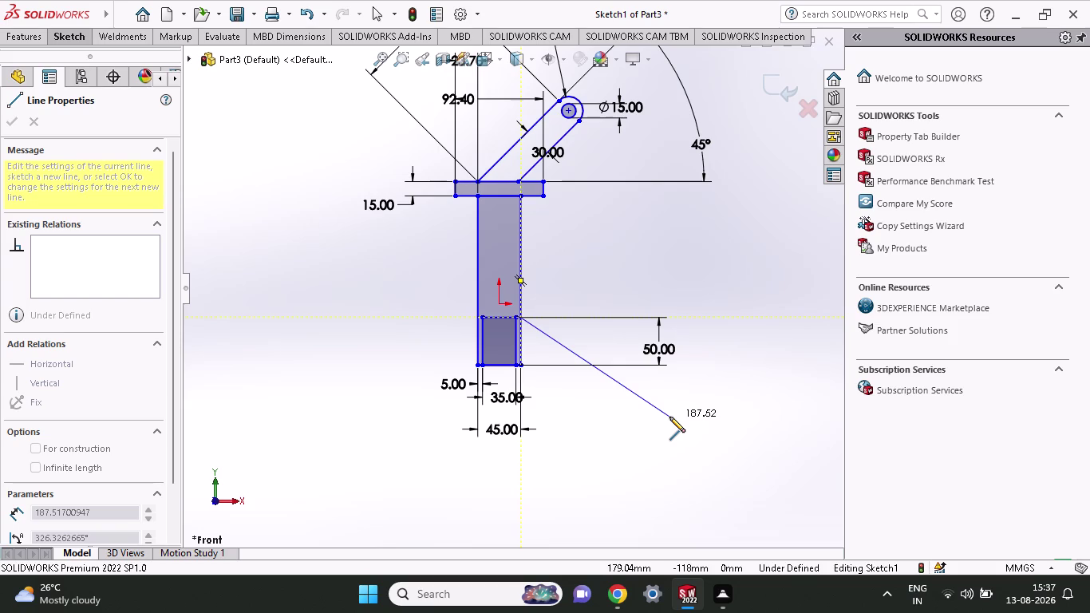
key(Escape)
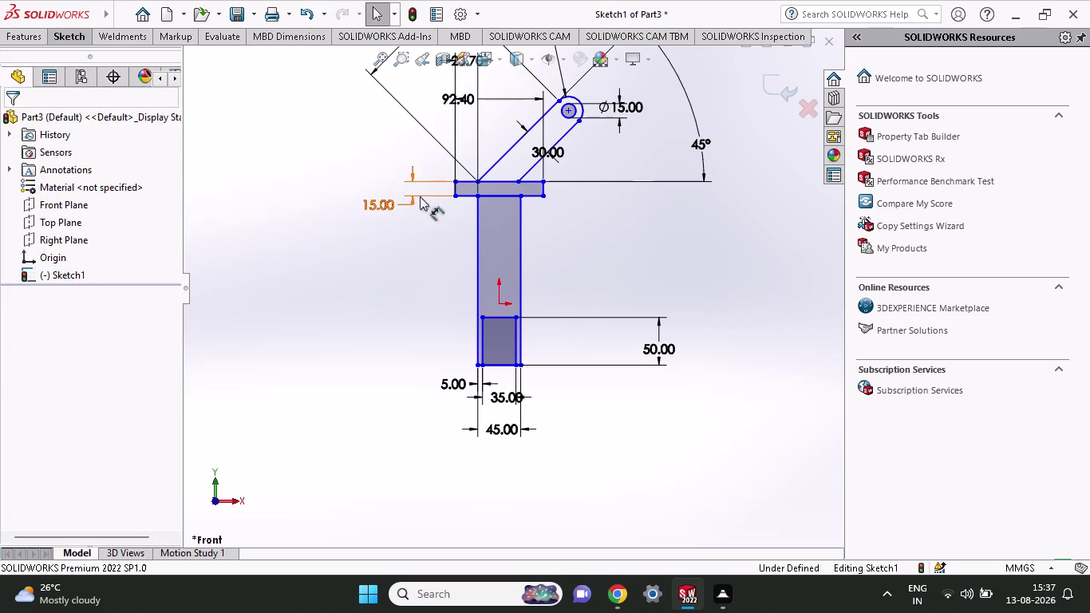
Draw a circle of roughly 19 mm radius below-left of the stem base.
click(73, 45)
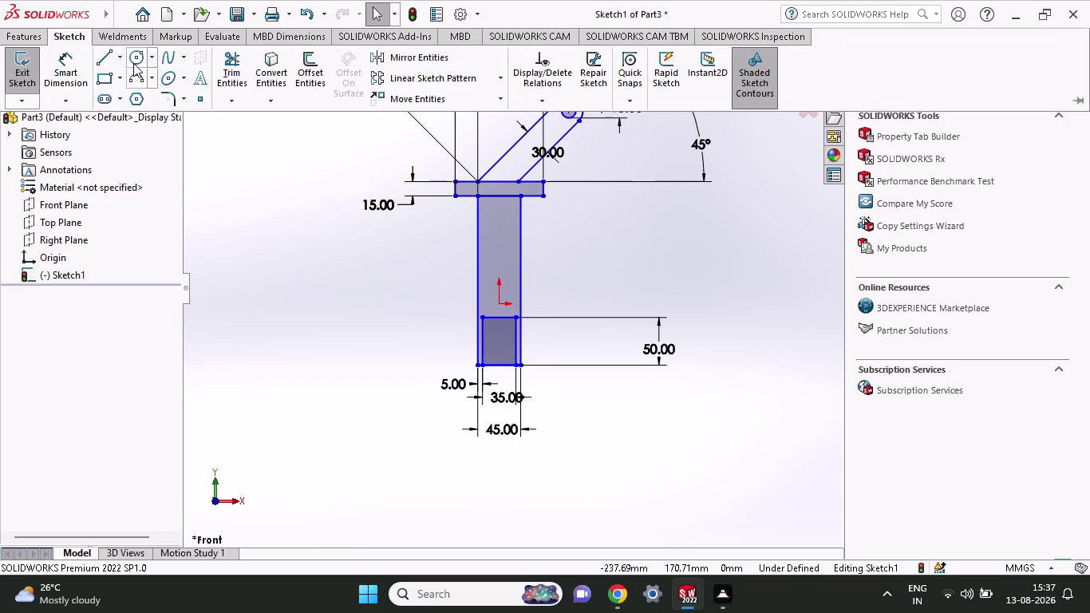
click(134, 63)
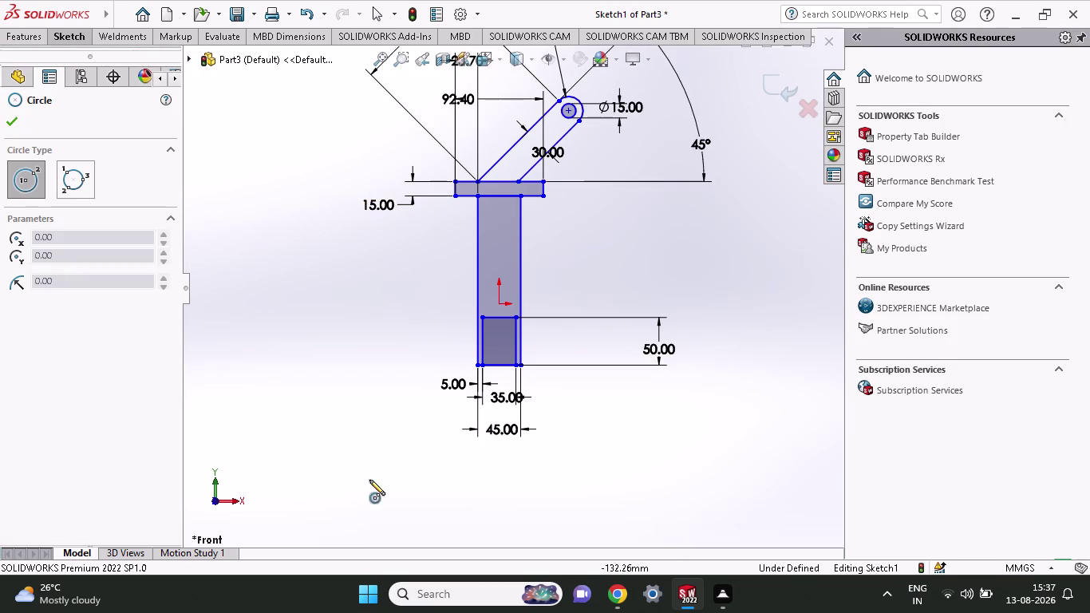
click(358, 401)
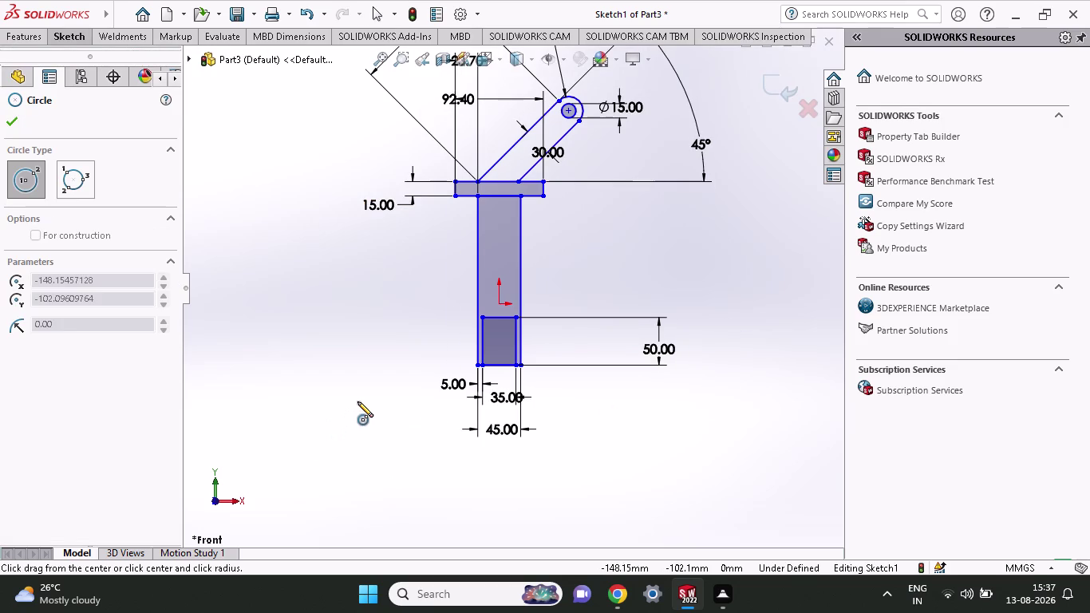
click(374, 408)
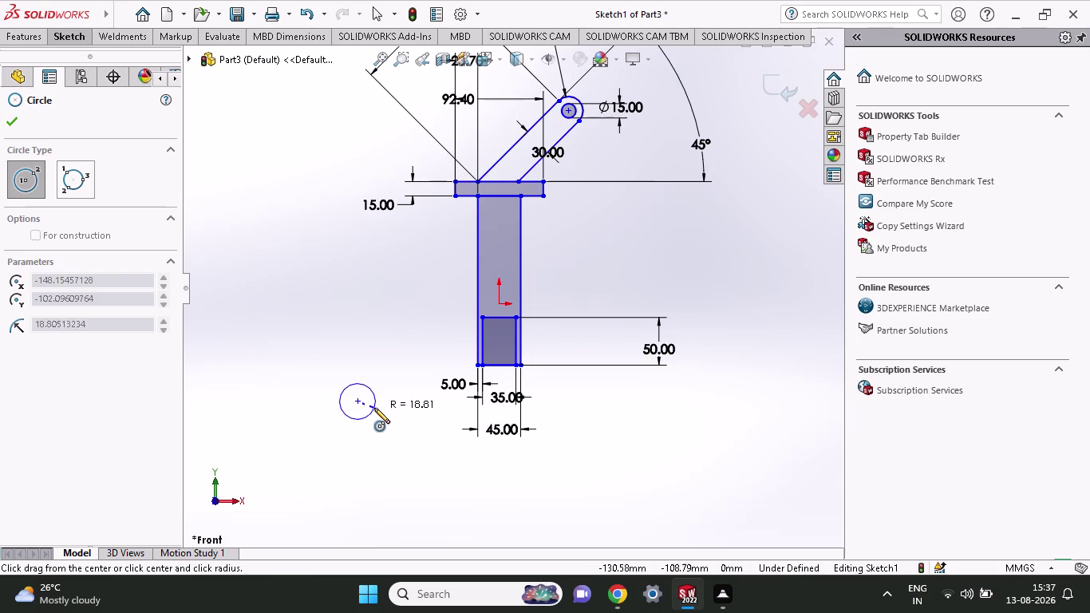
click(69, 34)
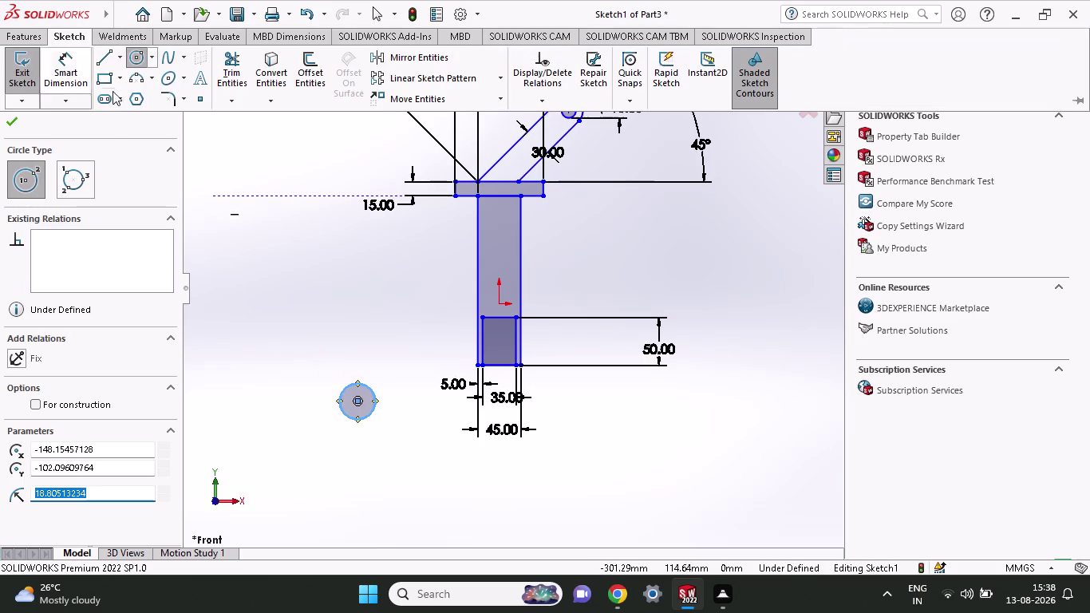
Start a distance dimension from the stem's bottom-left corner to the circle centre.
click(80, 65)
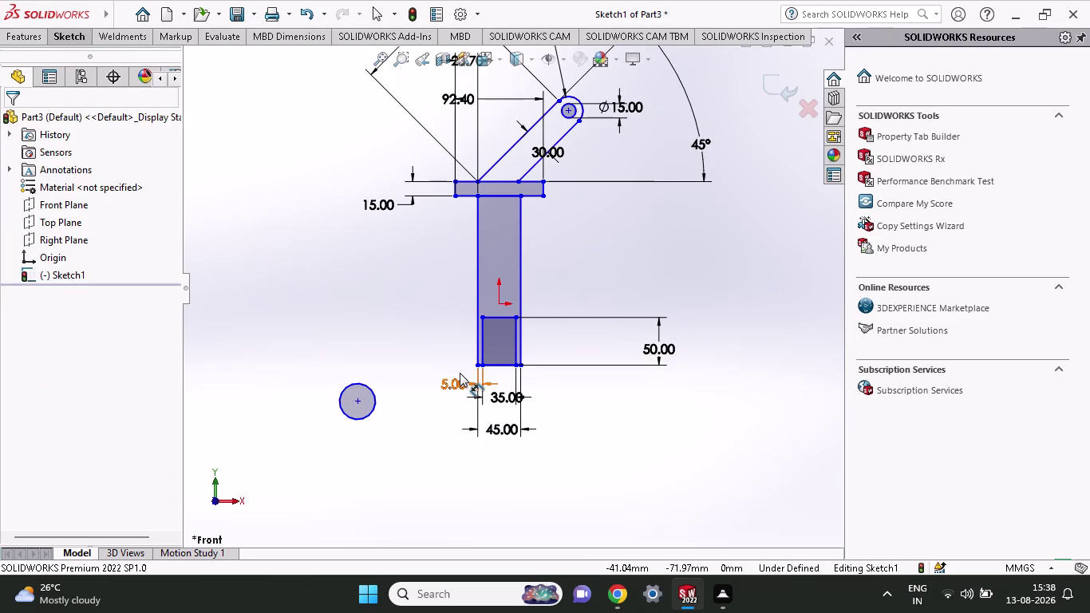
click(475, 363)
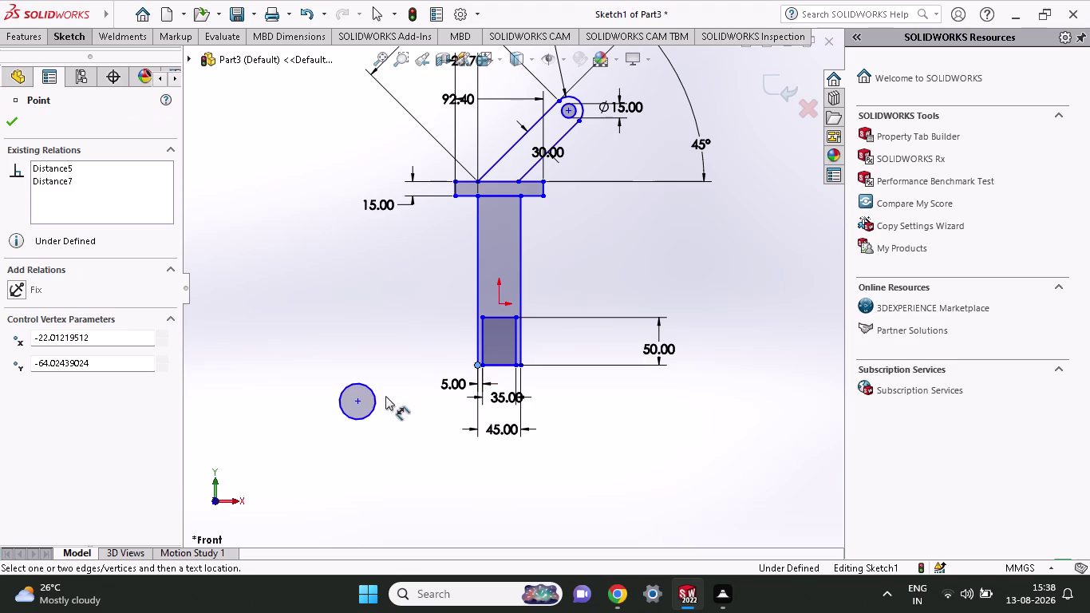
click(356, 402)
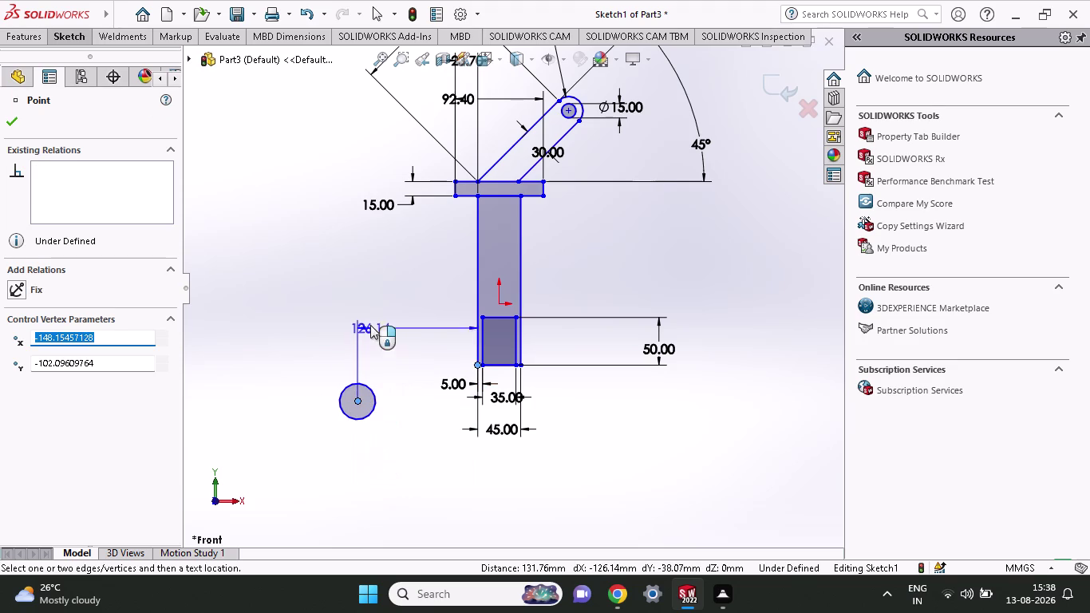
Place the circle centre 102 mm horizontally and add a 100 mm vertical distance.
click(370, 270)
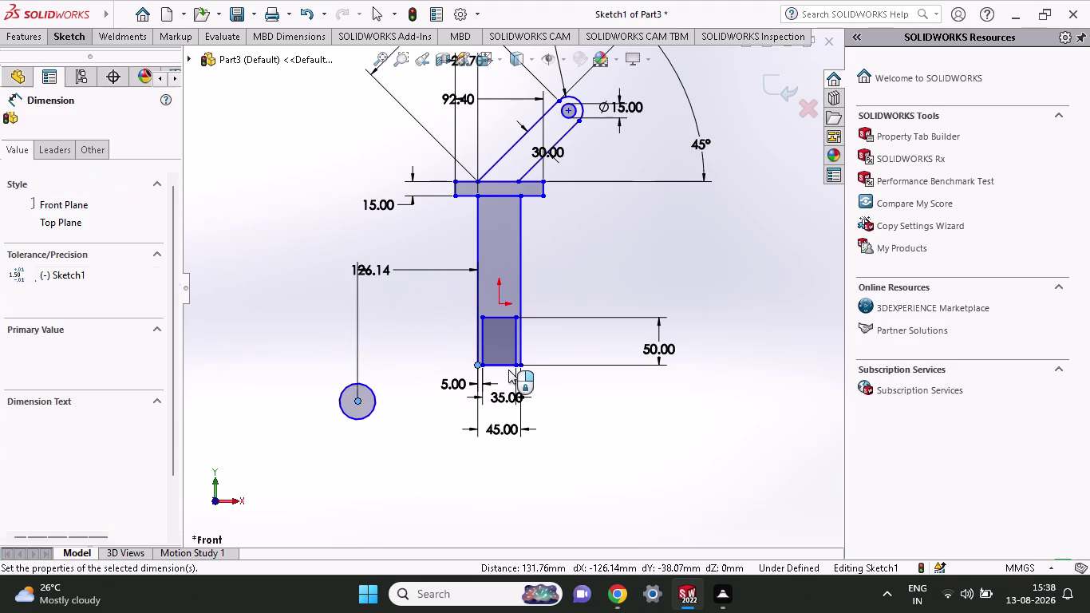
text(102)
key(Return)
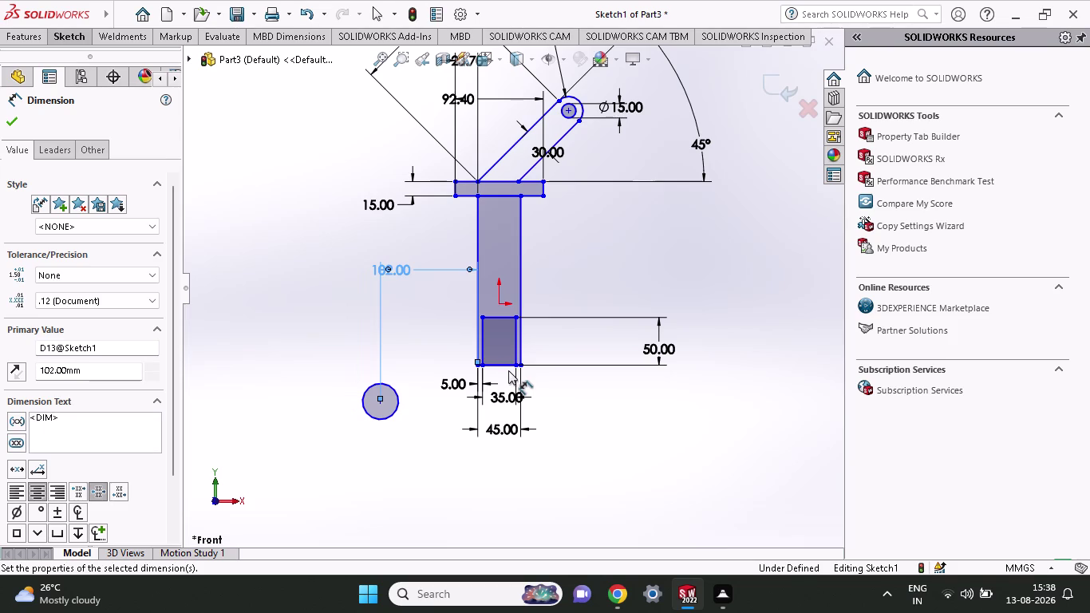
click(454, 194)
click(377, 399)
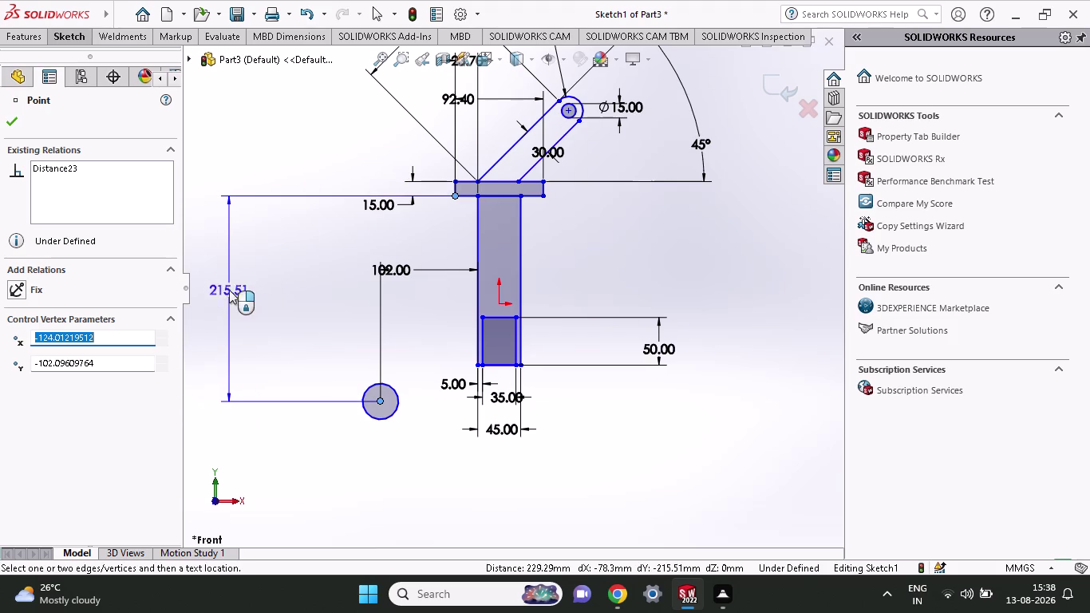
click(217, 350)
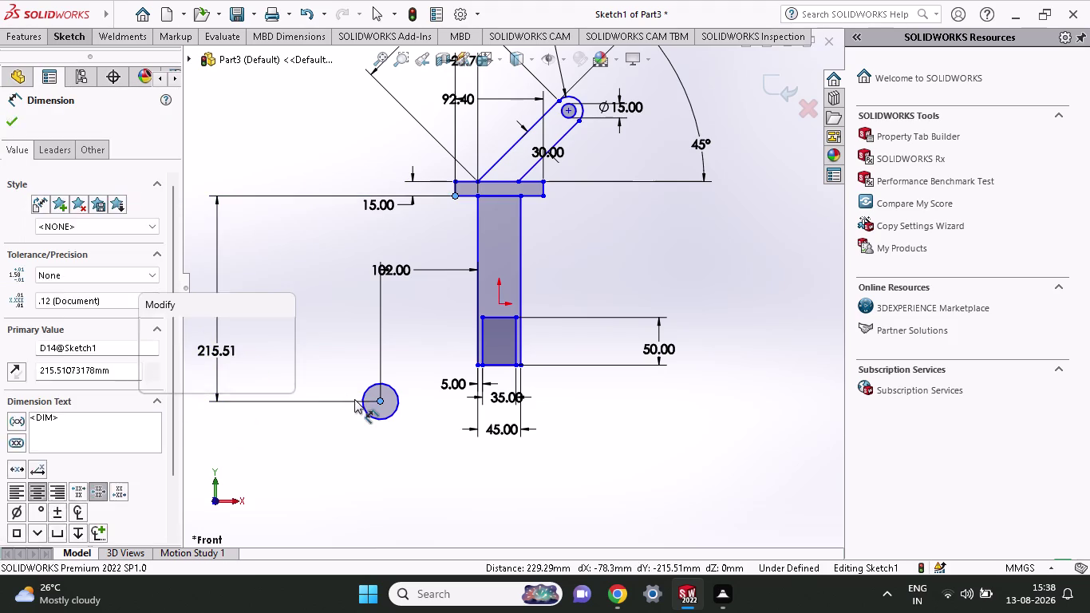
text(100)
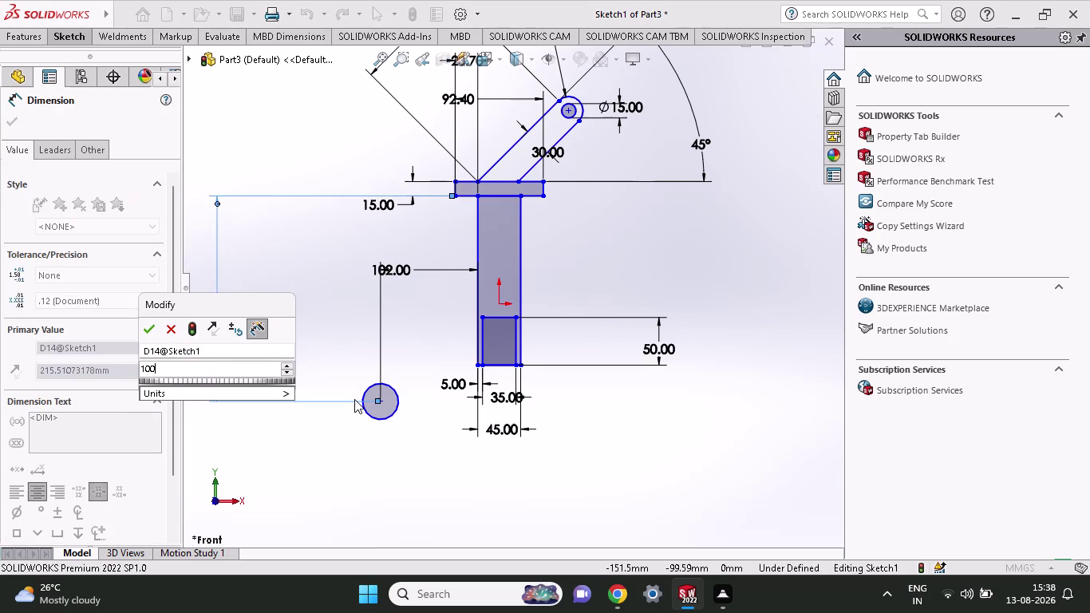
key(Return)
text(165)
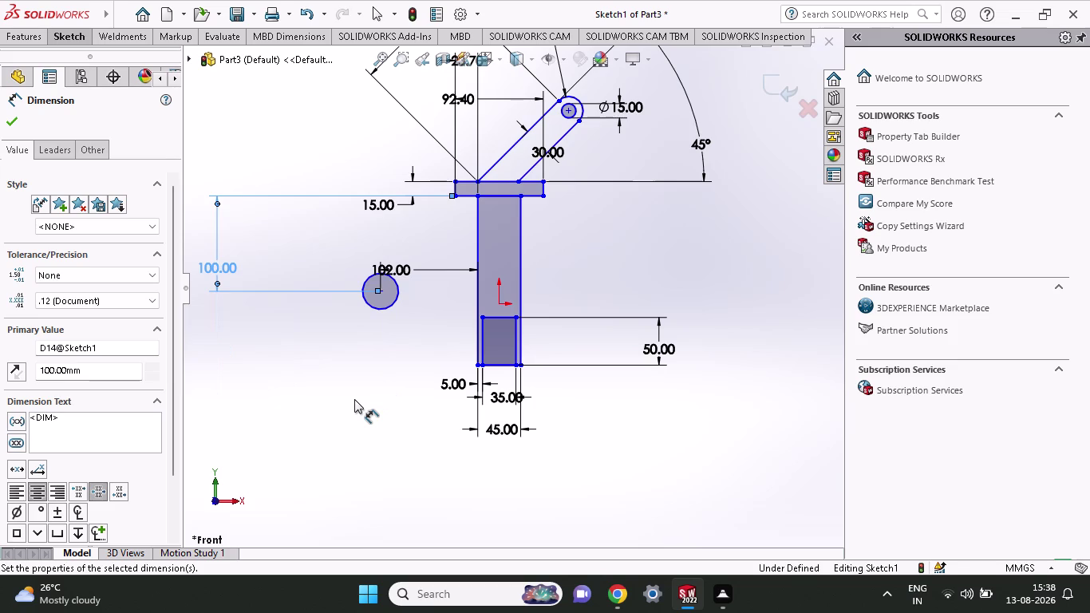
key(Return)
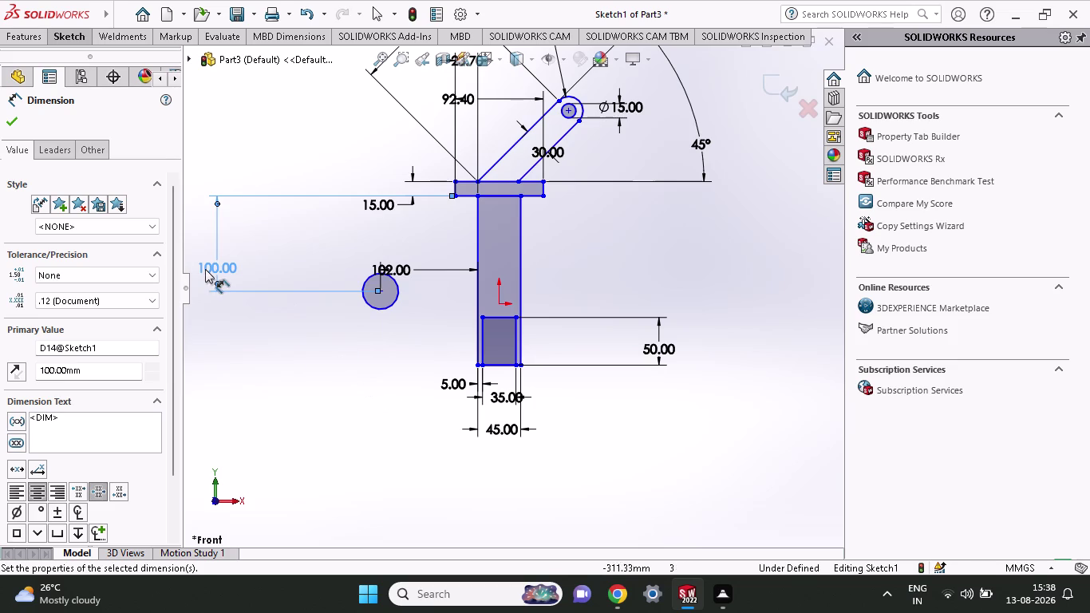
Edit the vertical distance to 100+165, putting the centre 265 mm down.
double_click(205, 269)
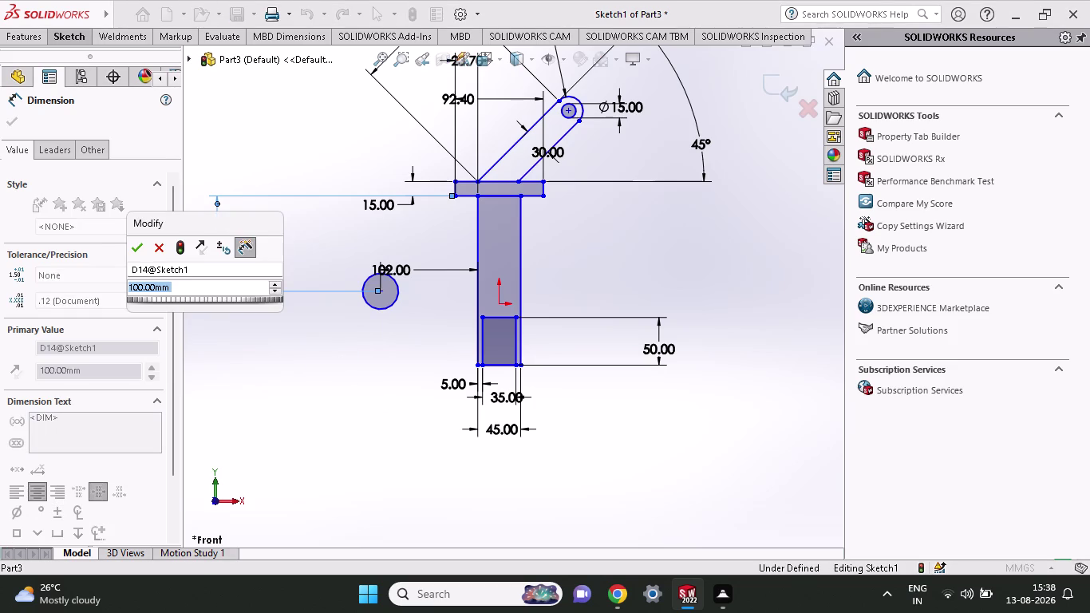
text(100)
key(Return)
text(1)
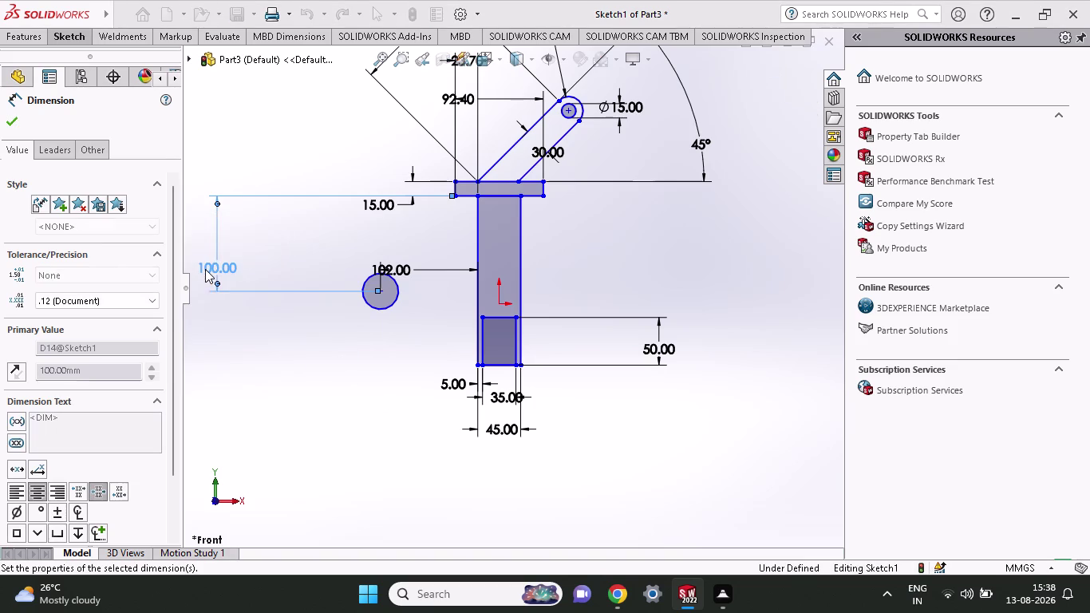
text(65)
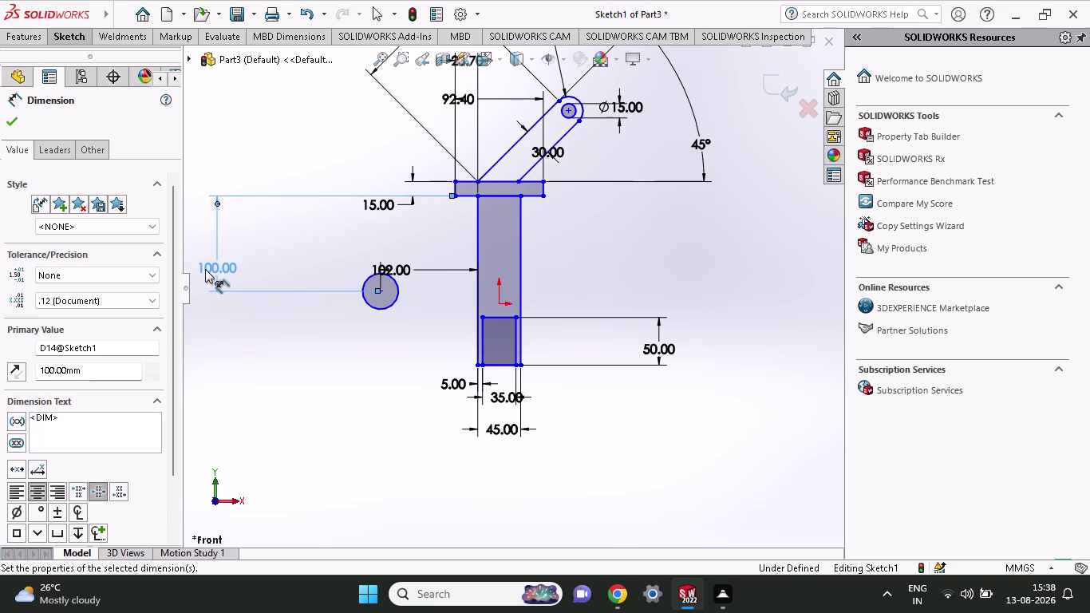
double_click(228, 265)
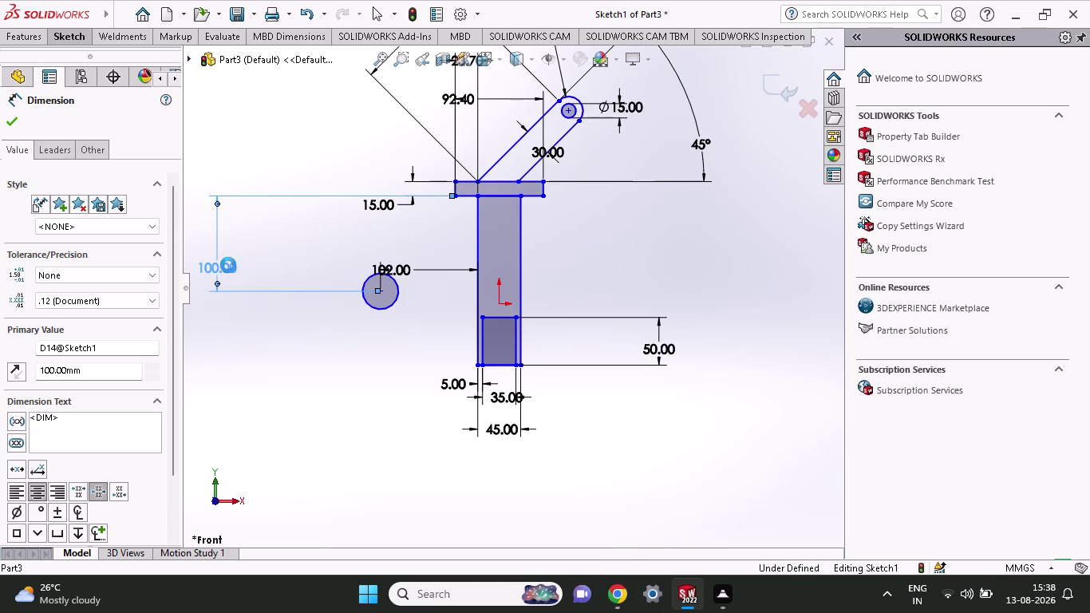
text(100)
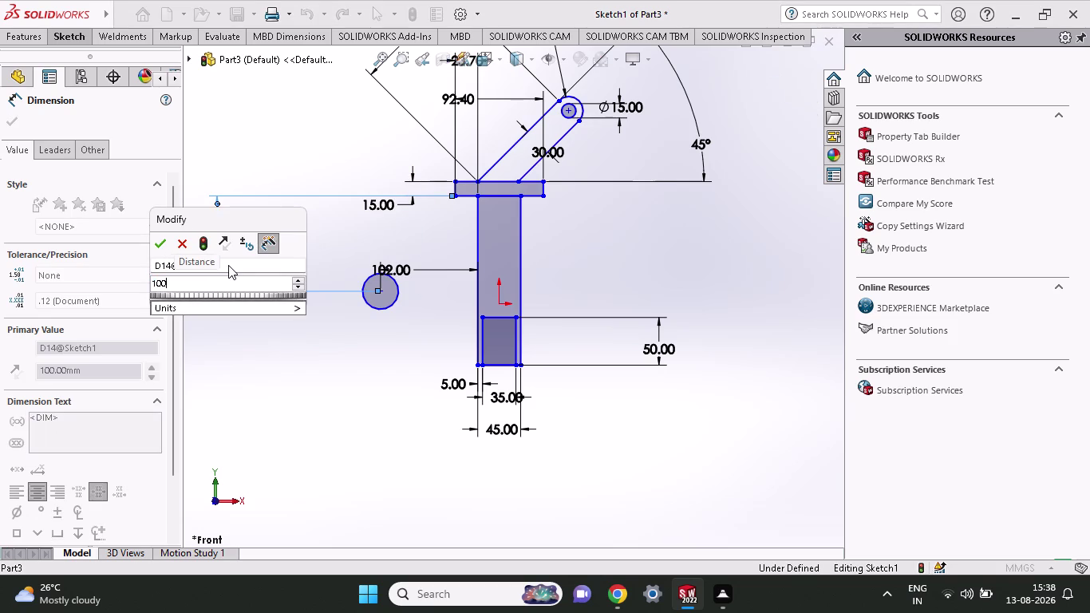
key(Return)
key(0)
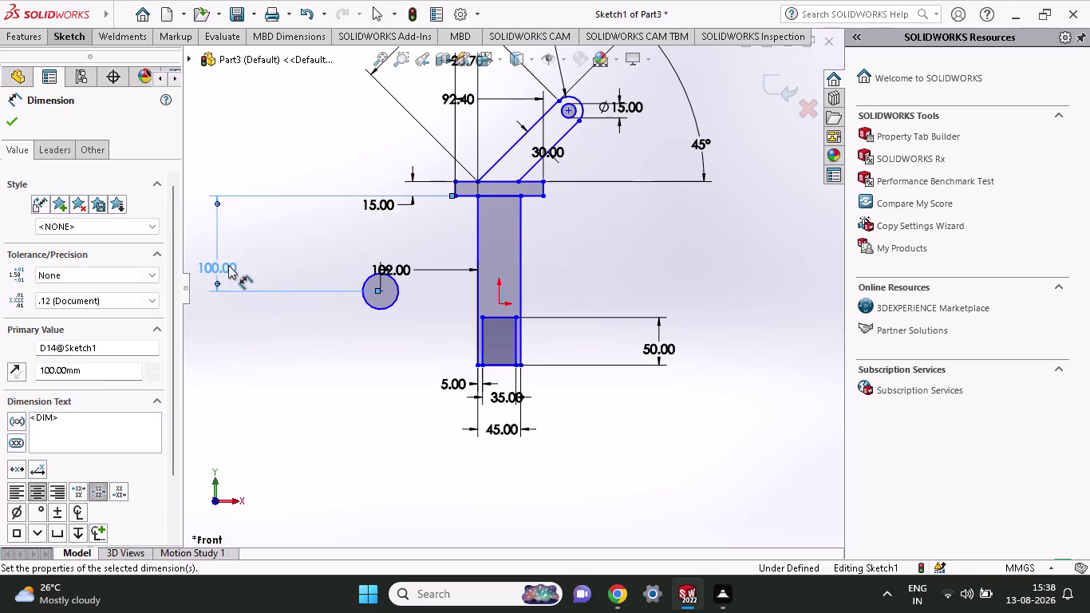
double_click(228, 265)
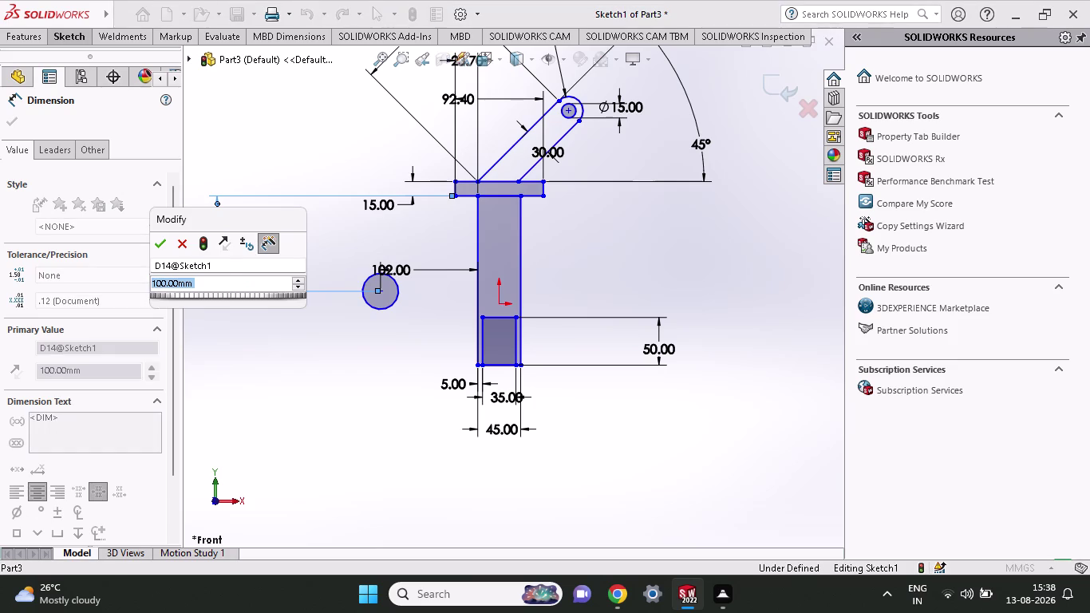
text(100)
key(plus)
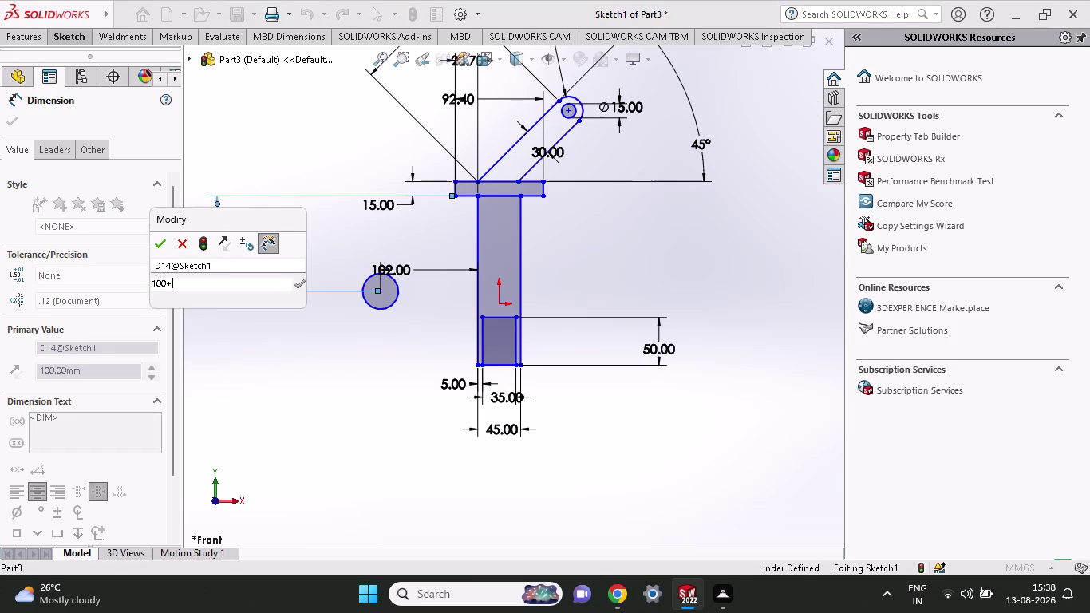
text(165)
key(Return)
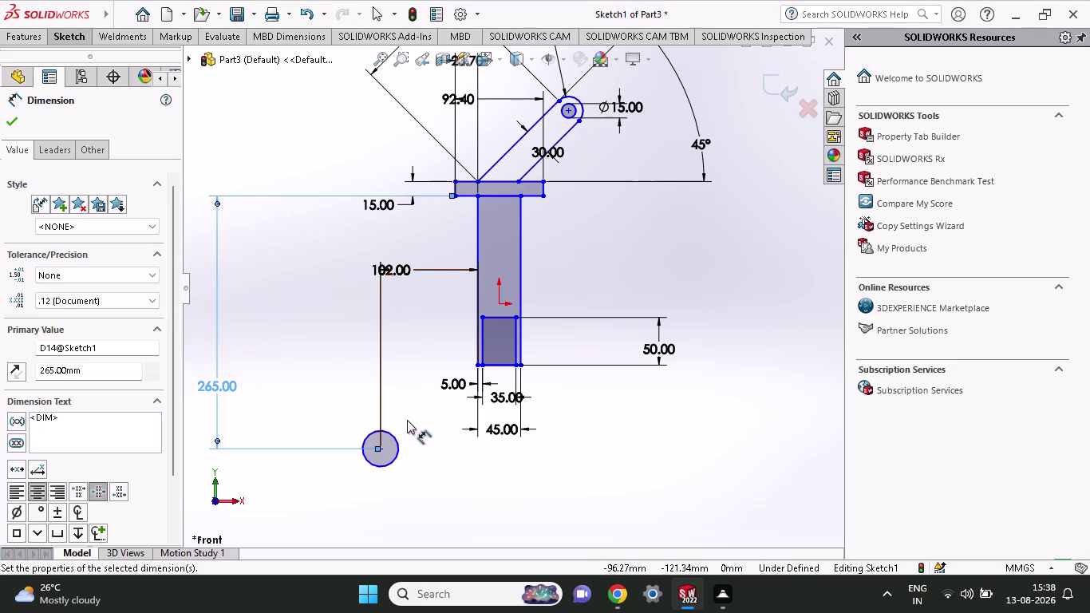
click(386, 462)
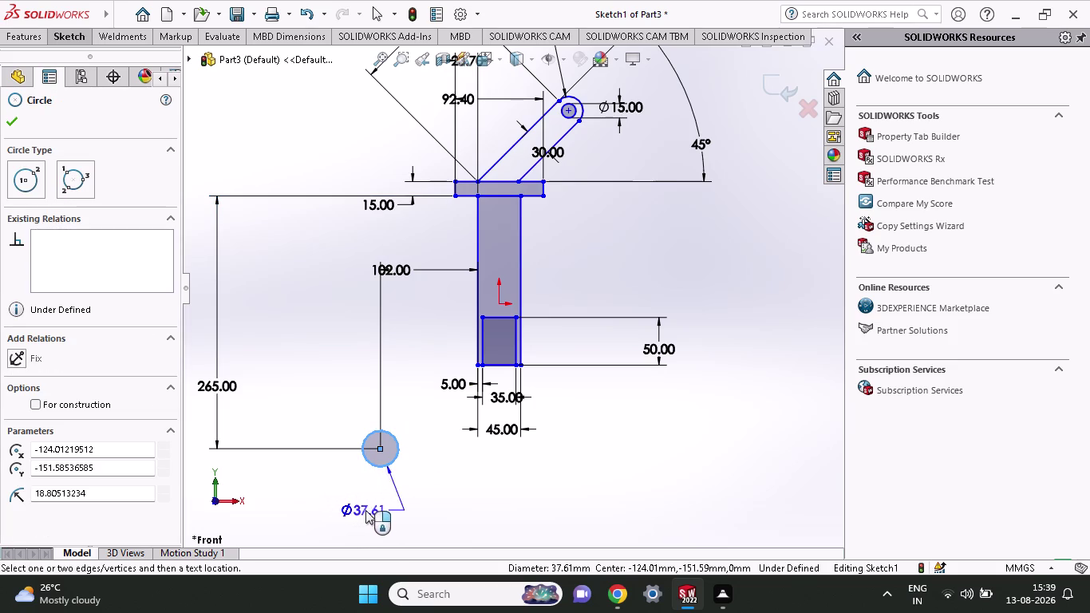
Give the lower-left circle a 30 mm diameter dimension placed below it.
click(374, 509)
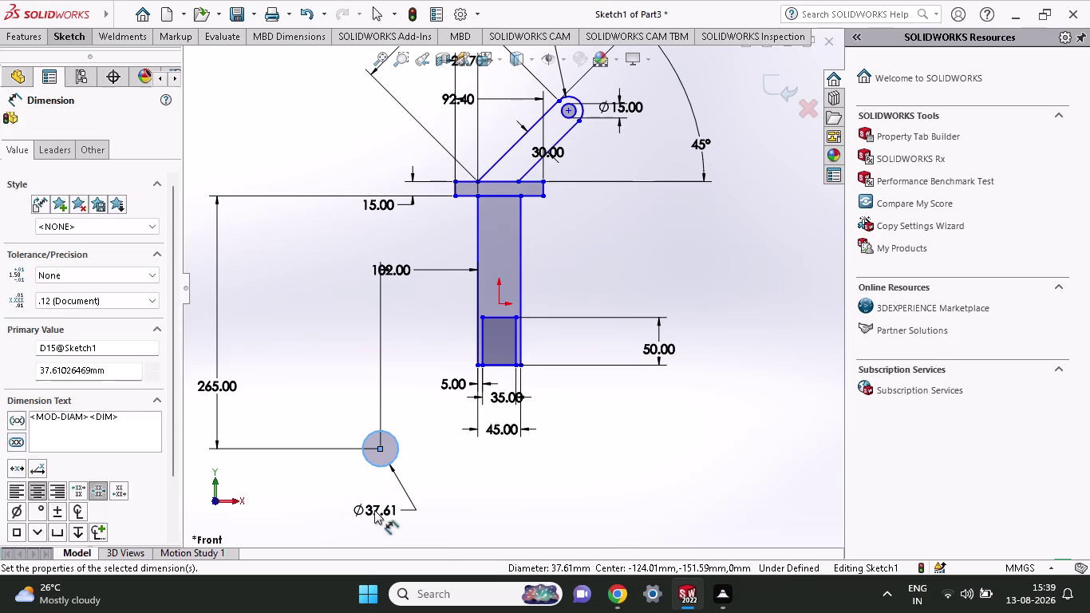
text(30)
key(Return)
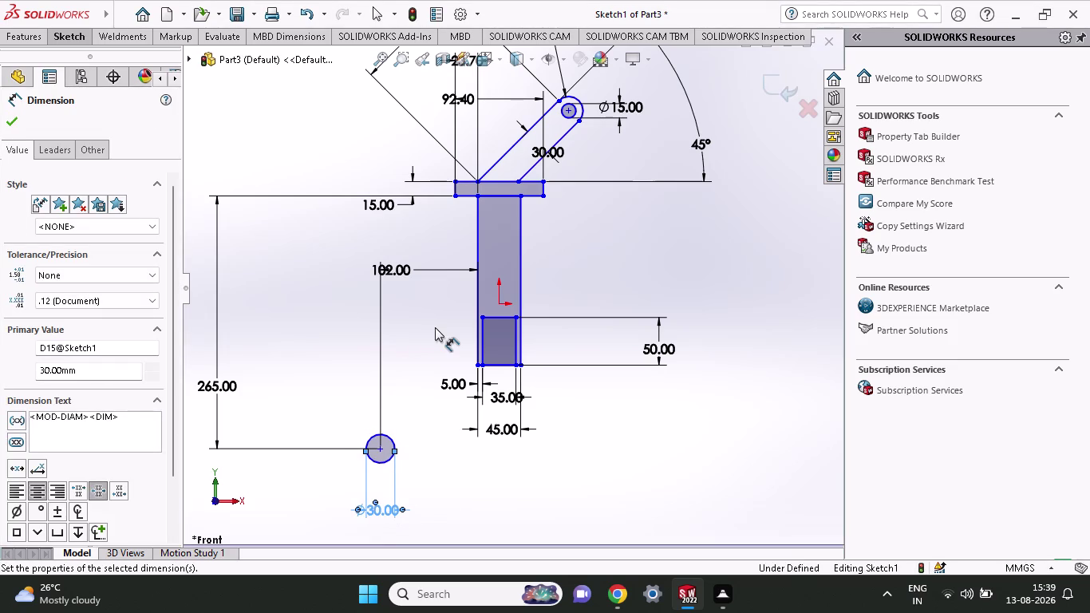
click(59, 33)
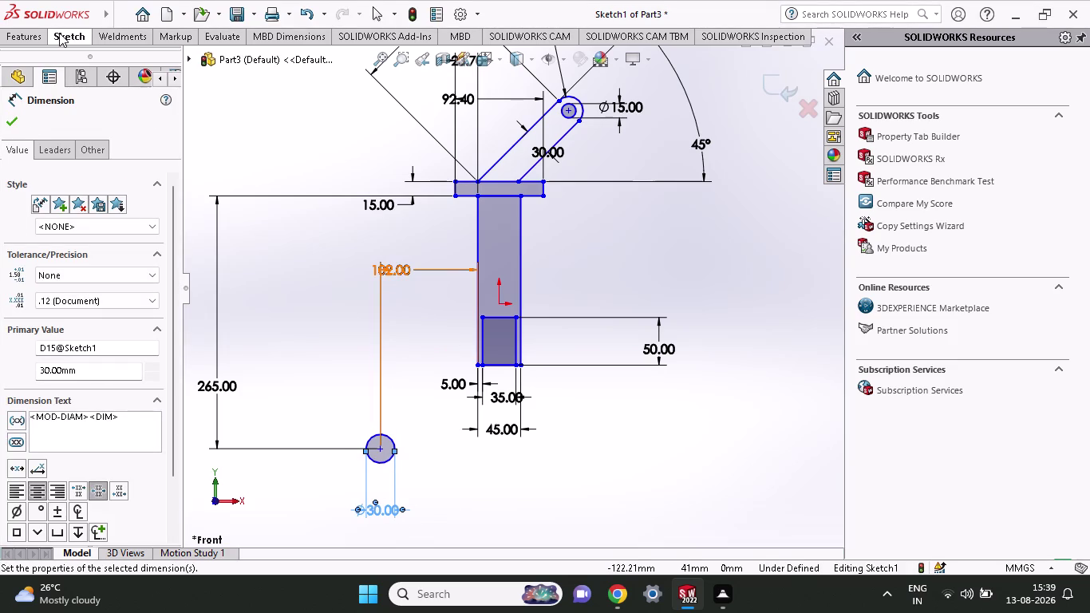
click(97, 60)
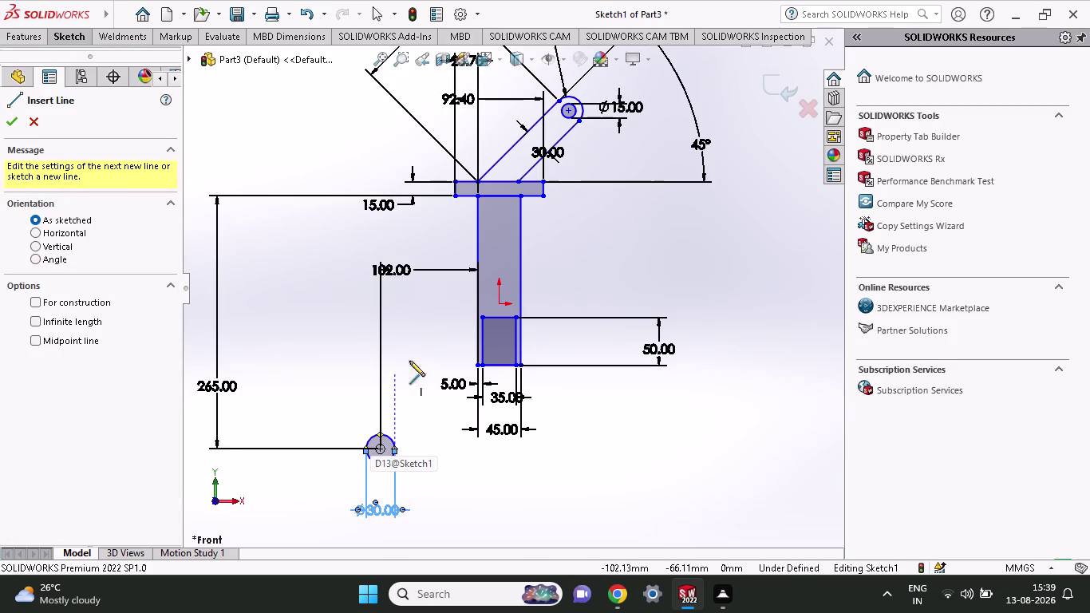
Draw a line from beside the circle to the stem's left edge.
click(478, 317)
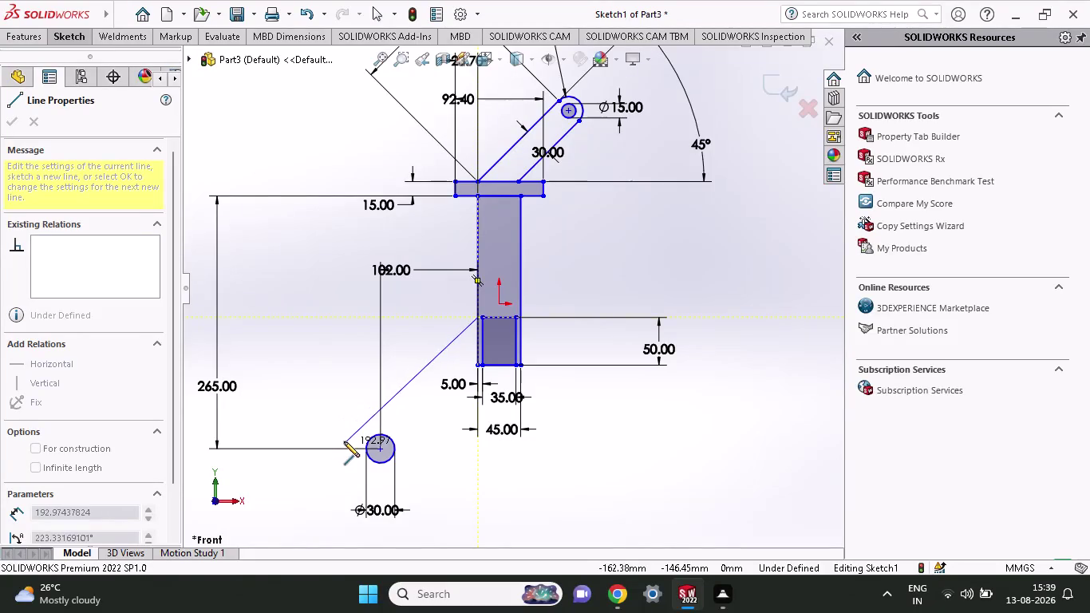
click(353, 438)
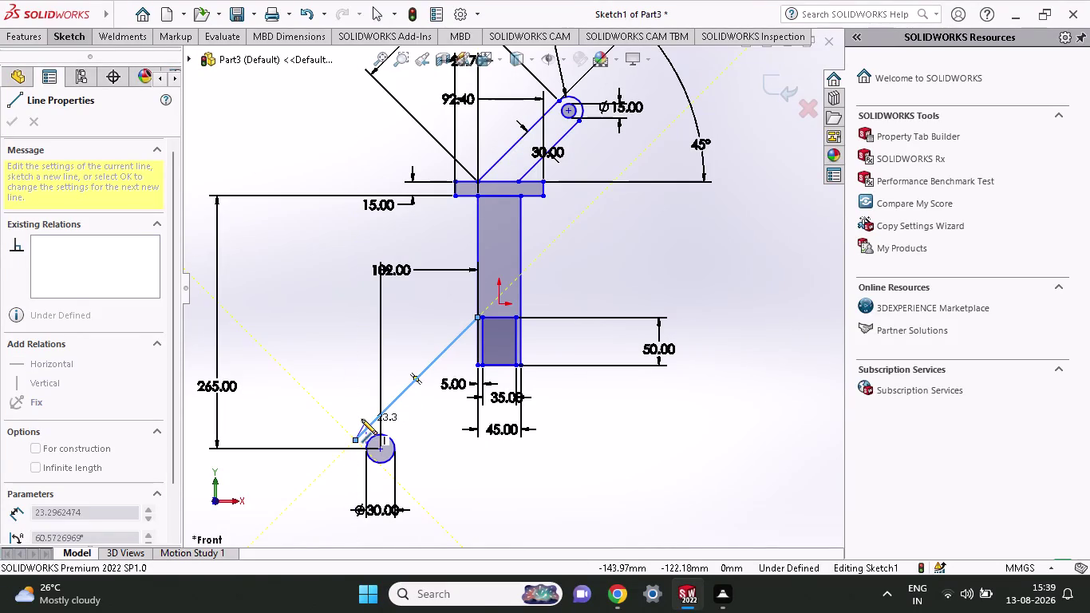
key(Escape)
Draw a second line from the stem's bottom-left corner to the circle's lower right.
click(86, 37)
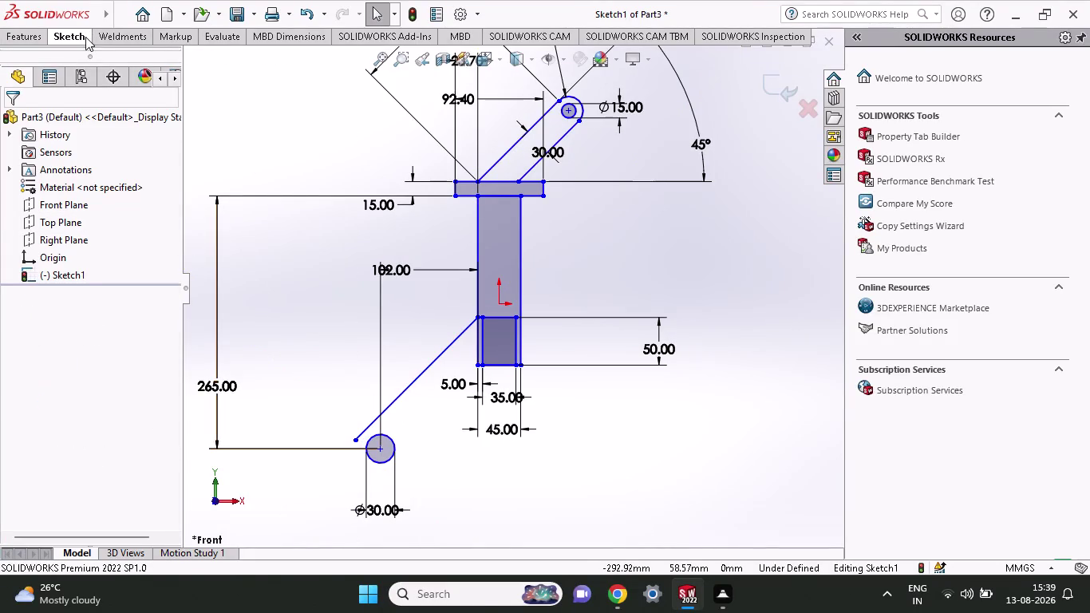
click(103, 60)
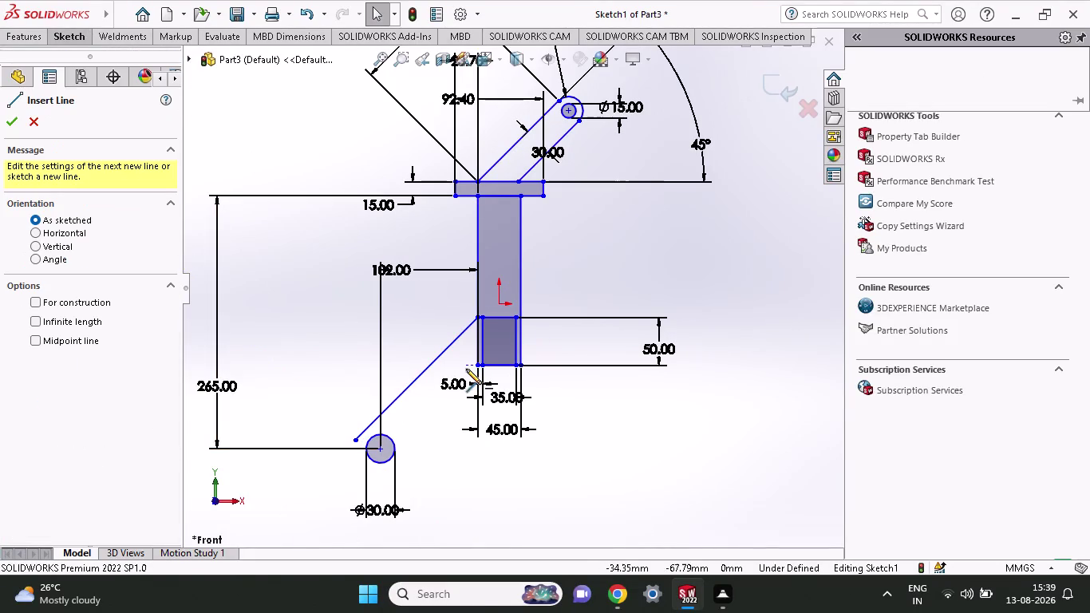
click(475, 366)
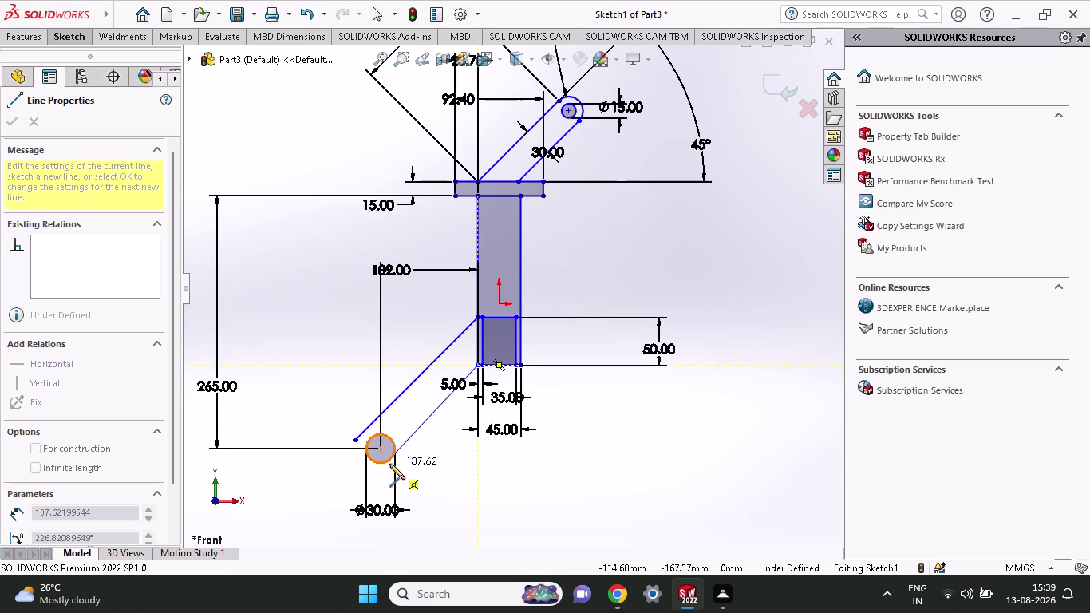
click(398, 470)
key(Escape)
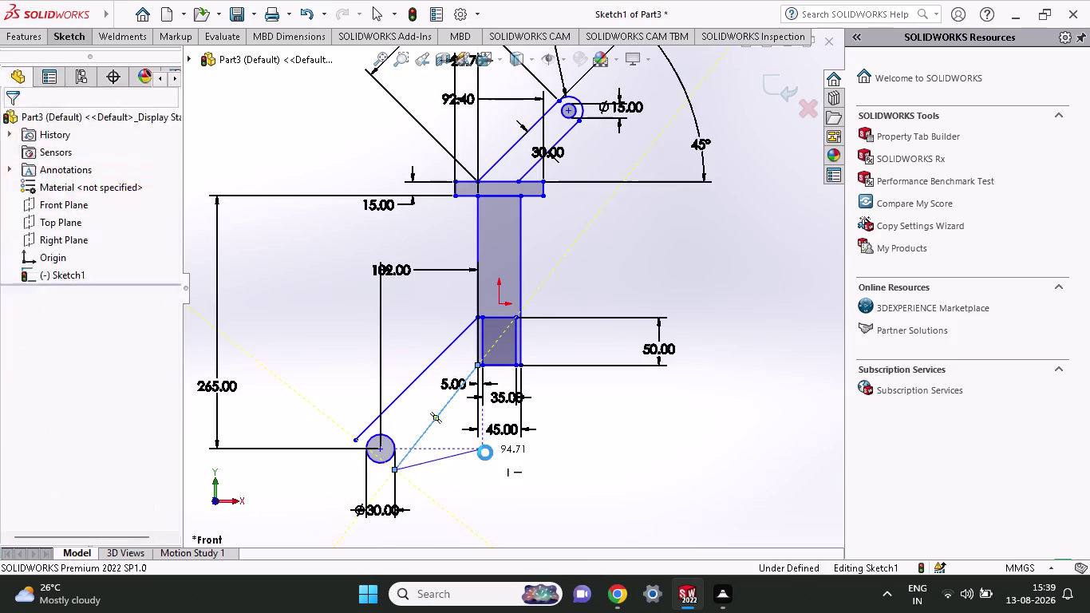
click(368, 437)
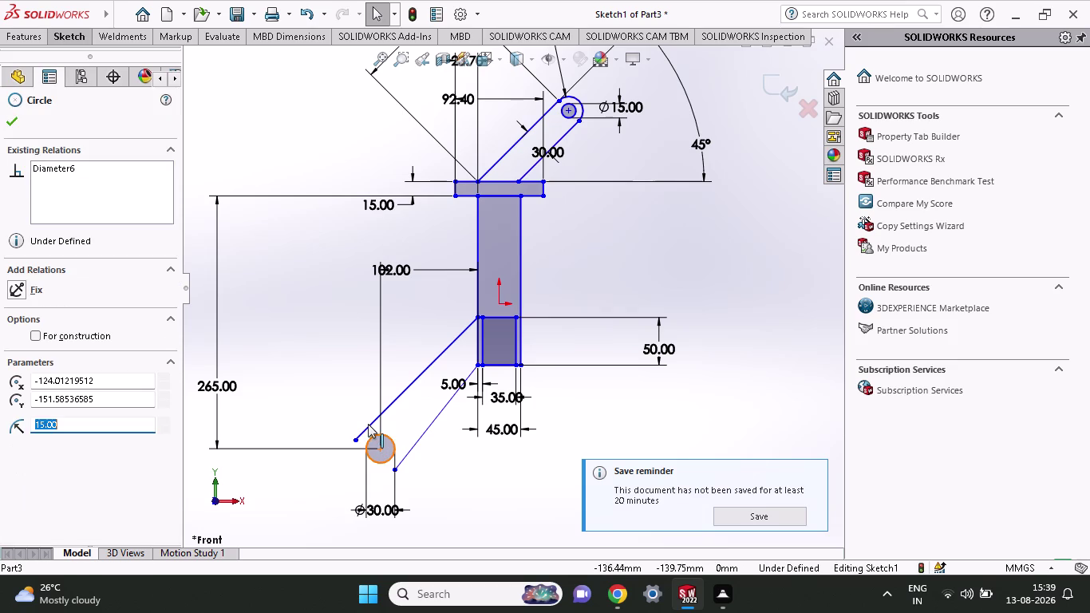
Make the upper arm line tangent to the 30 mm circle.
click(368, 424)
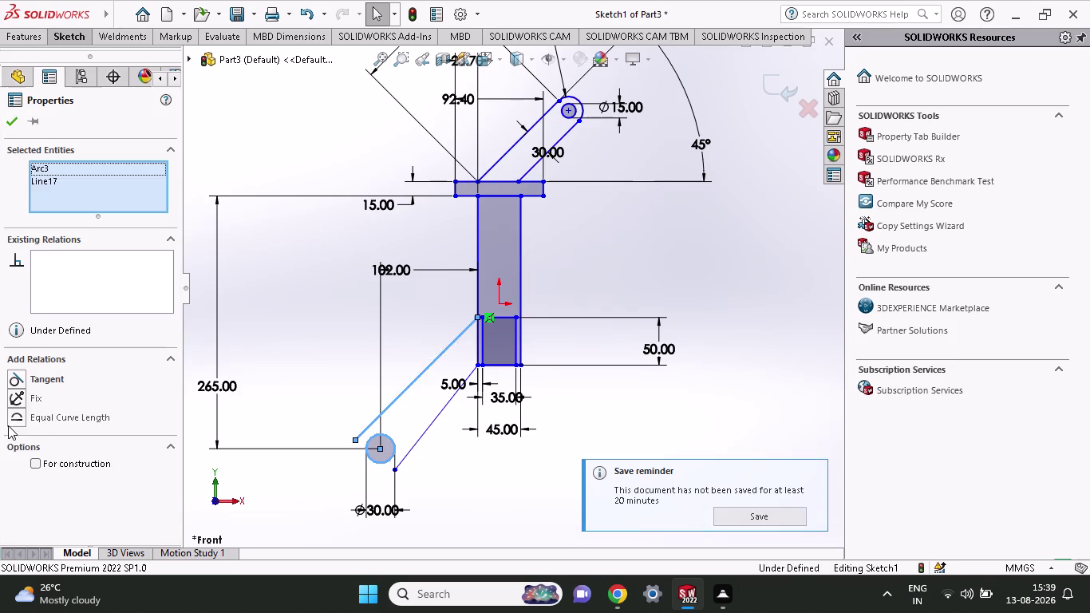
click(52, 380)
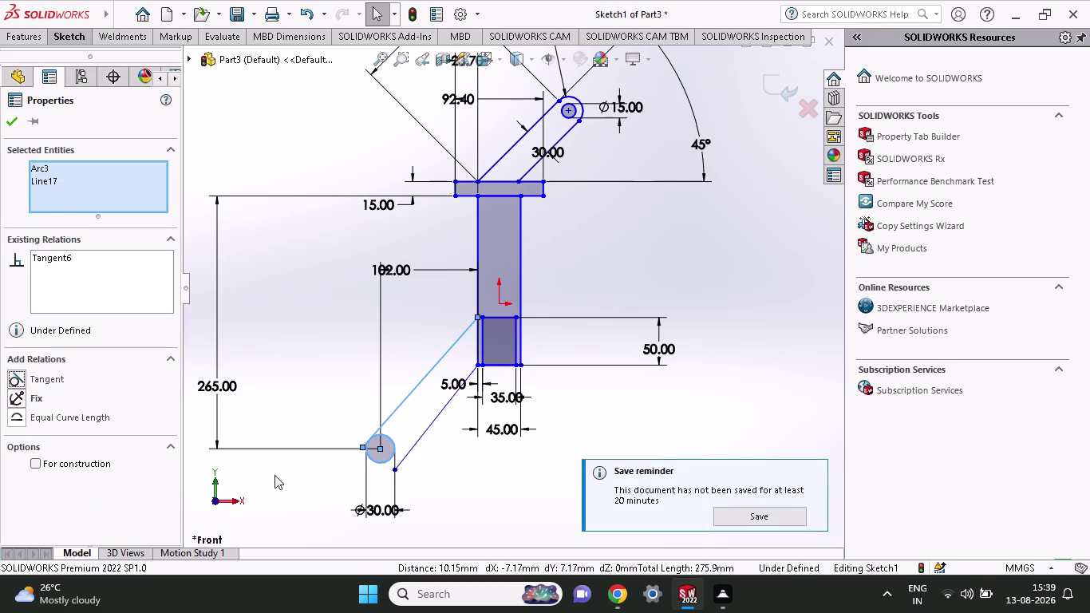
key(Escape)
Make the lower arm line tangent to the 30 mm circle as well.
click(408, 451)
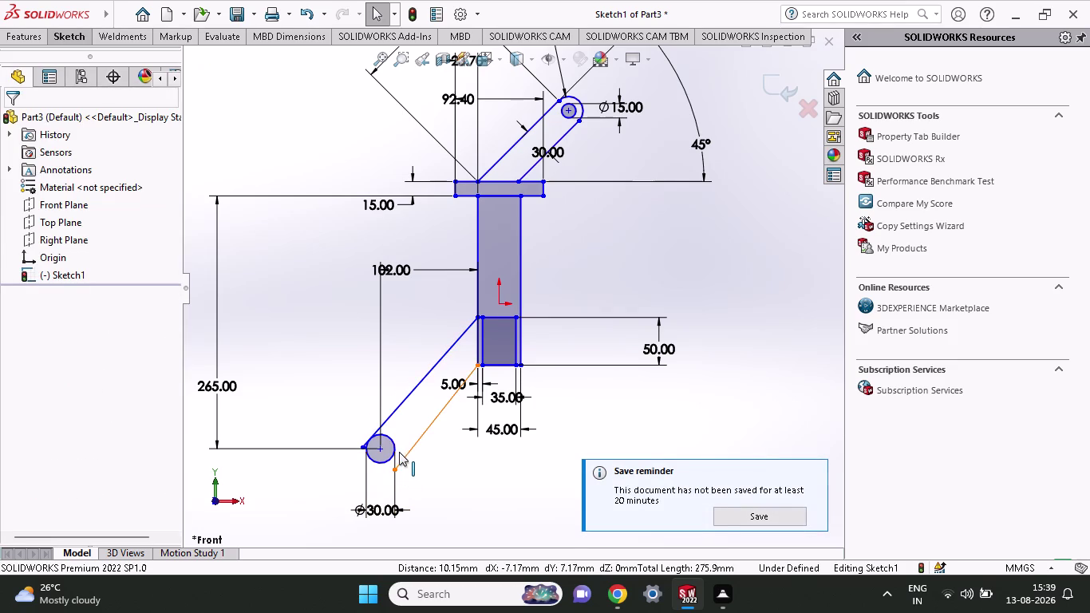
click(394, 449)
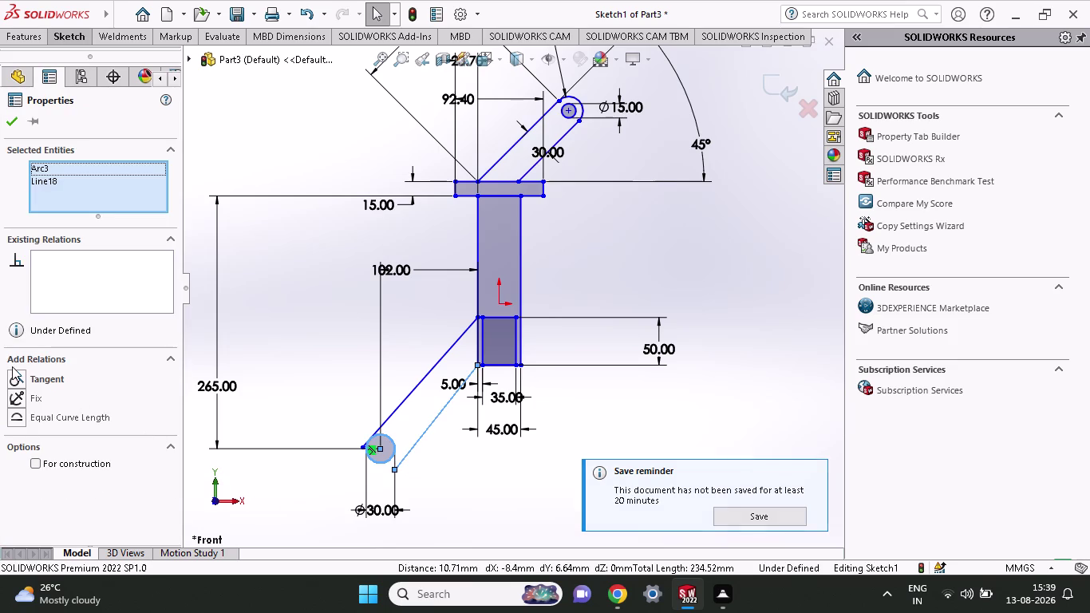
click(34, 374)
scroll(down, 3)
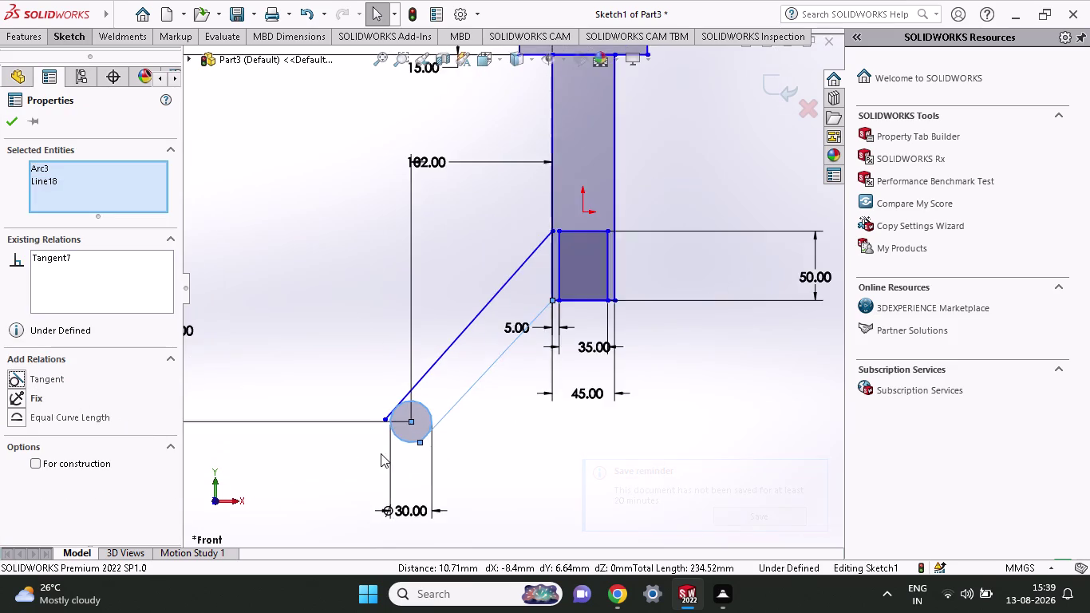
scroll(down, 3)
scroll(down, 3)
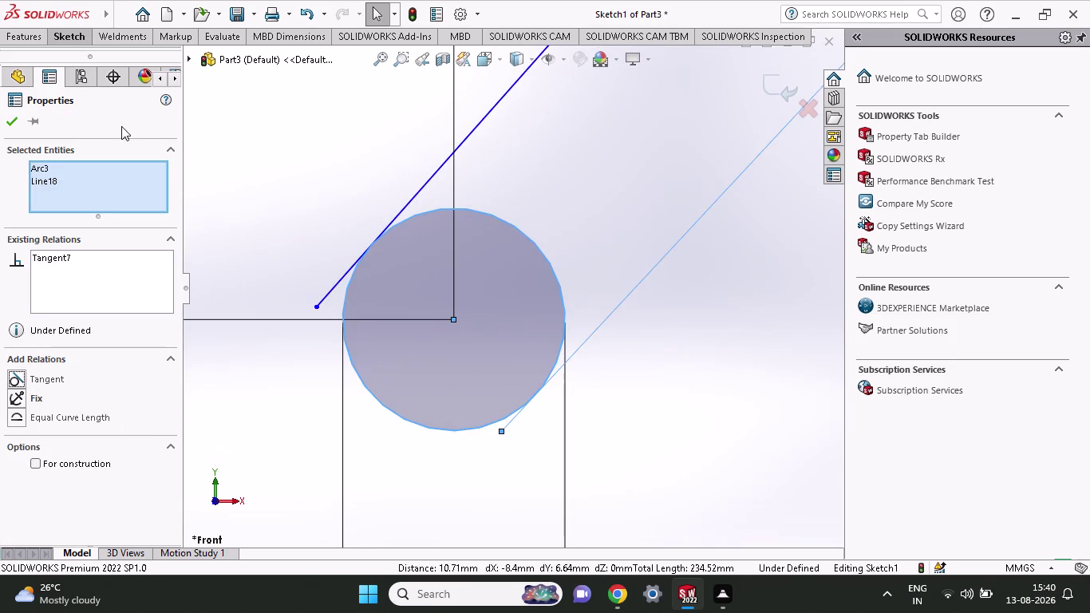
click(68, 38)
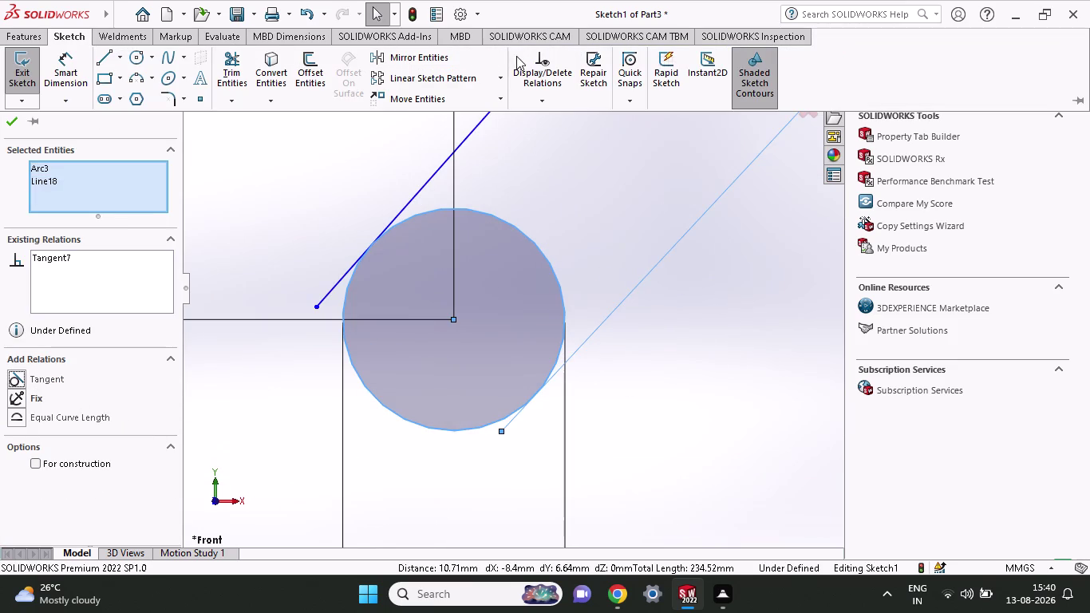
Try Trim Entities near the lower circle, then exit it without changes.
click(228, 71)
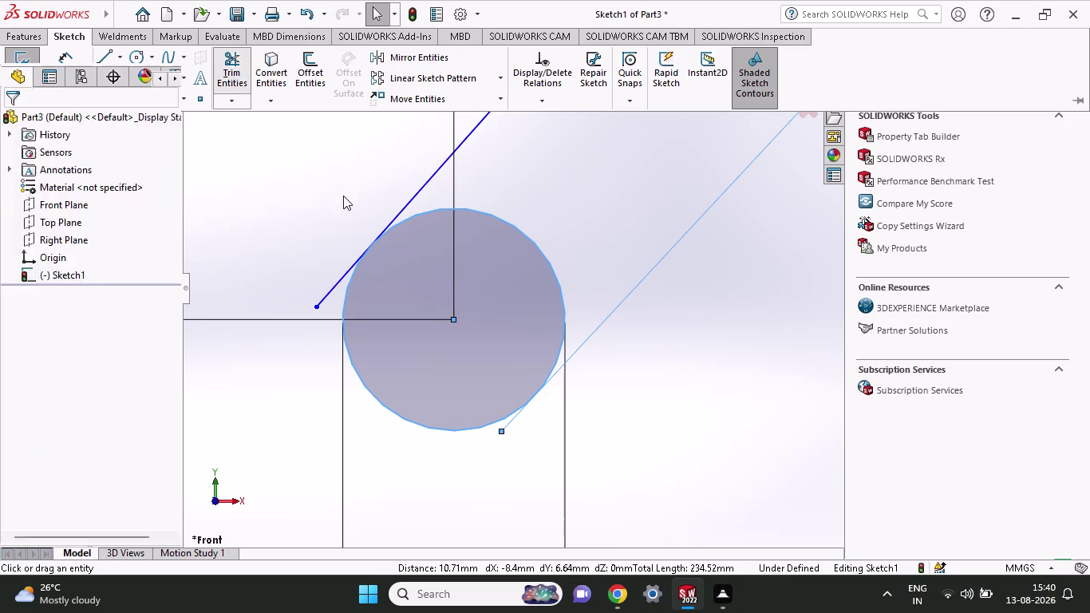
click(328, 294)
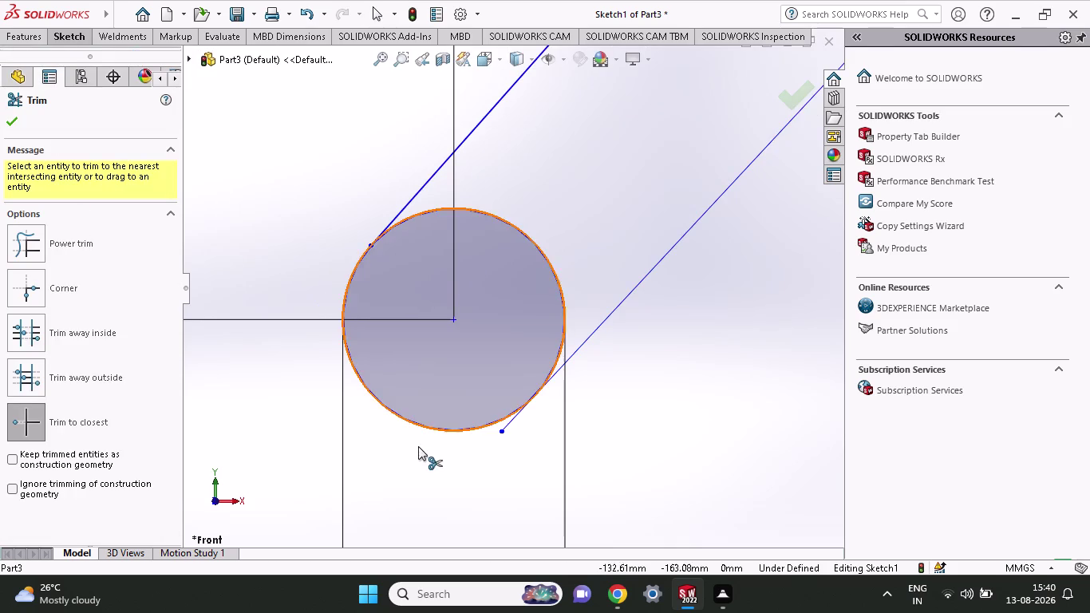
click(502, 429)
scroll(up, 3)
scroll(down, 3)
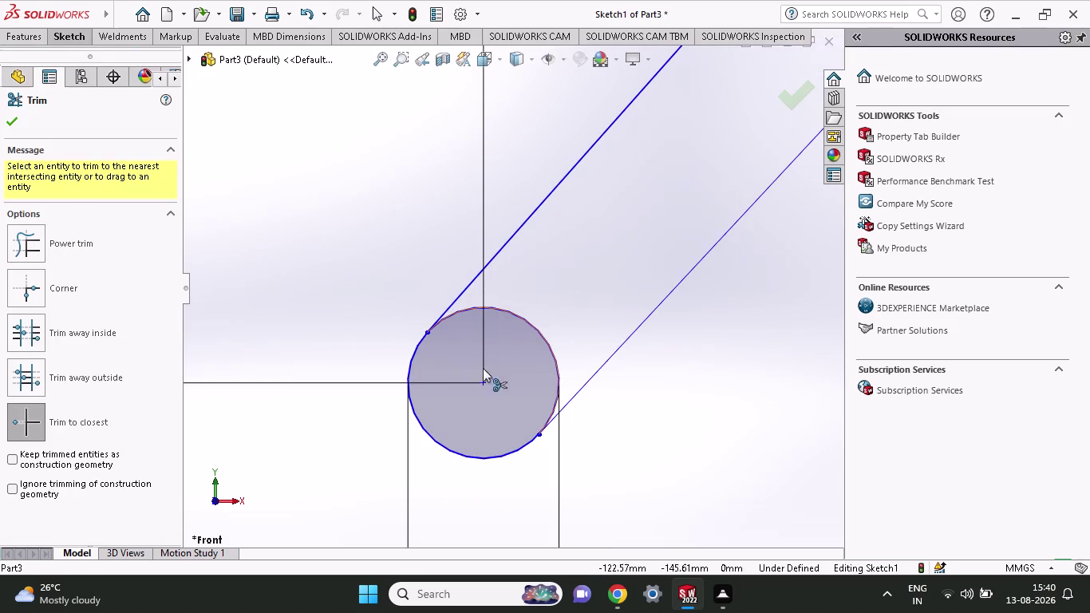
click(73, 41)
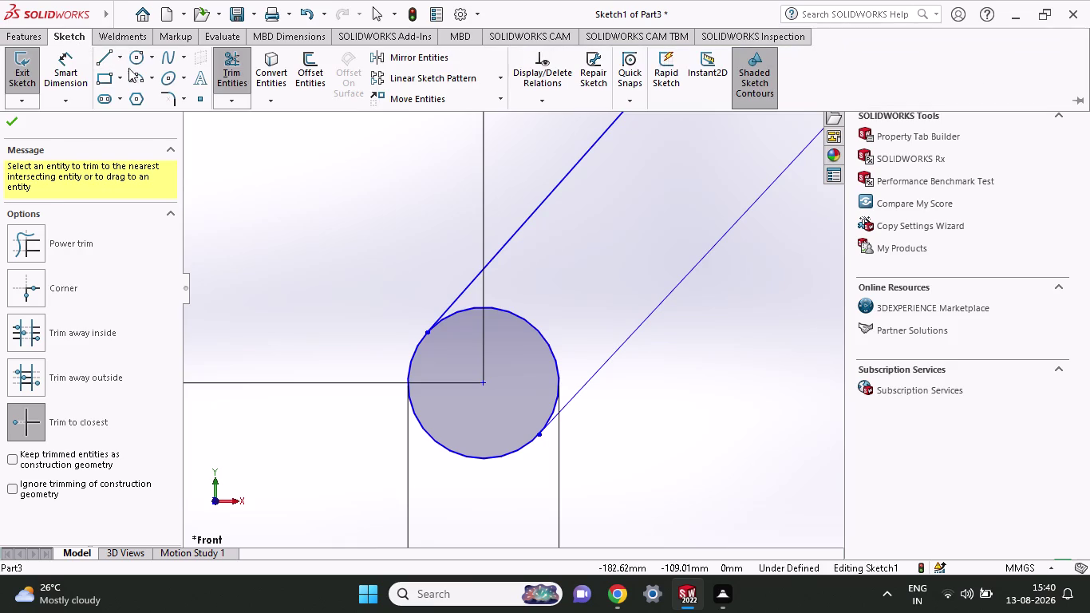
click(130, 64)
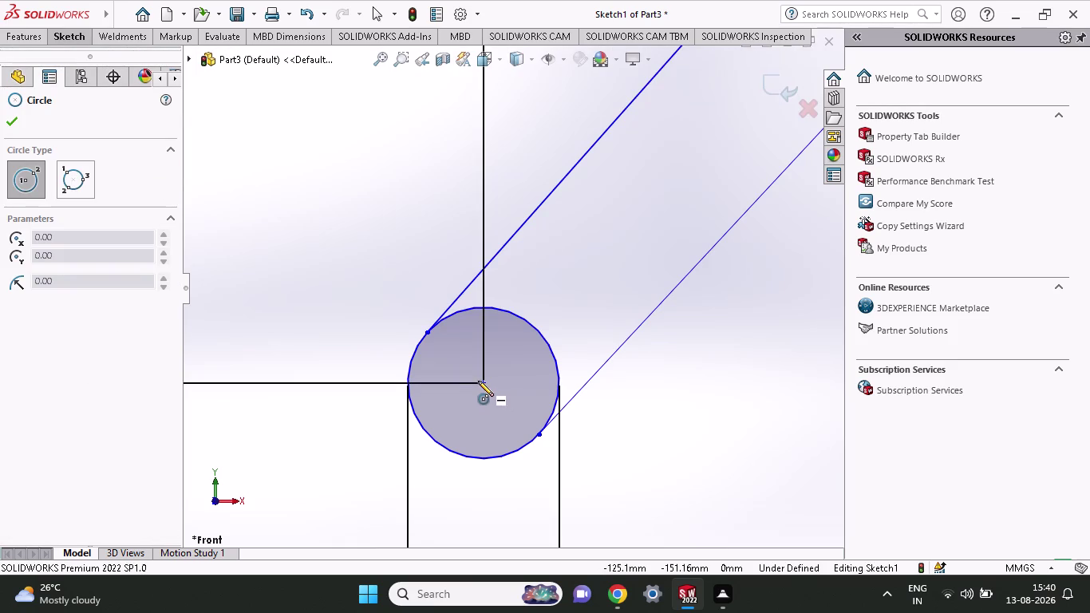
Draw a hole circle concentric with the lower 30 mm circle.
click(483, 381)
click(500, 405)
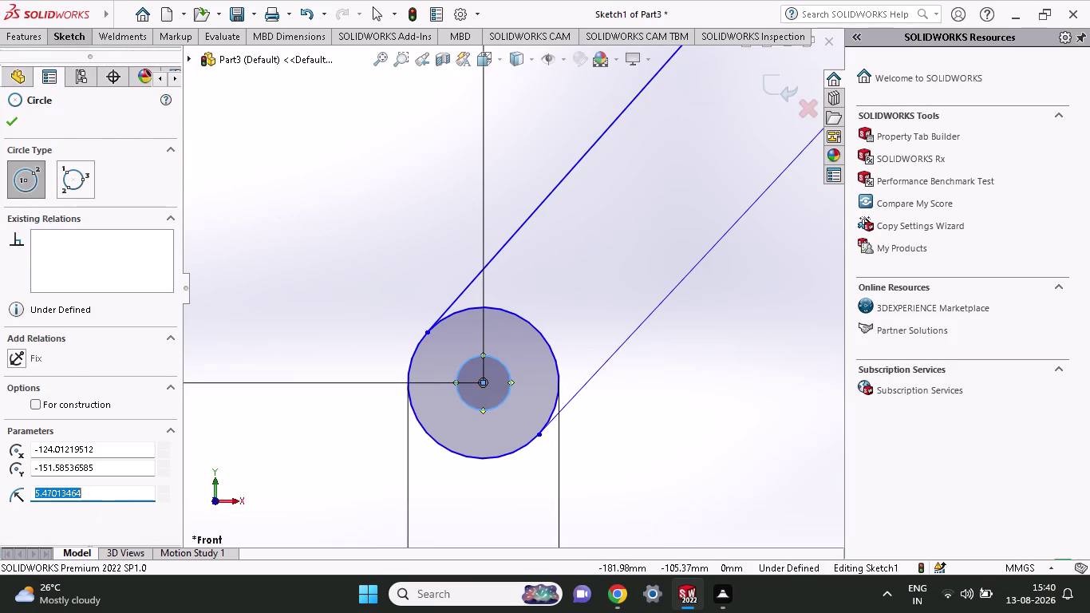
drag(95, 494, 0, 496)
key(Escape)
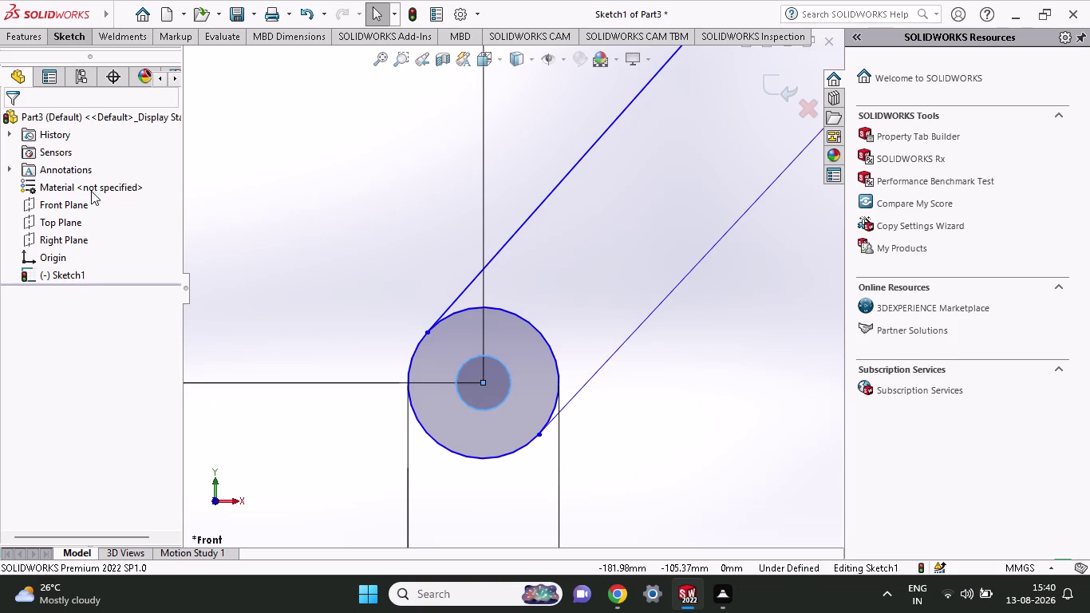
Dimension the hole circle to a 6.30 mm diameter.
click(53, 31)
click(77, 70)
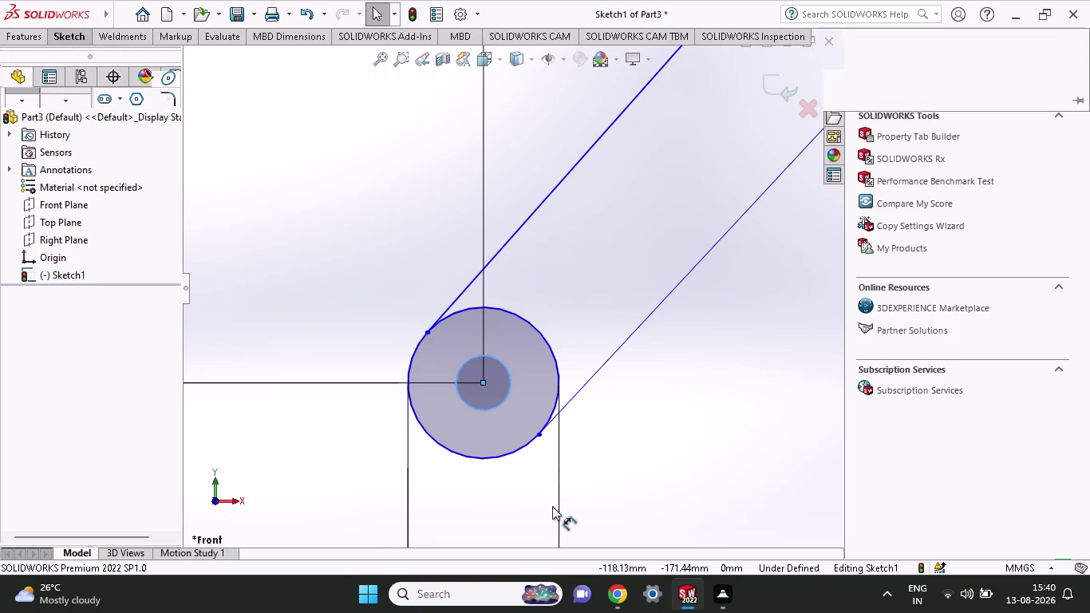
click(479, 407)
click(282, 309)
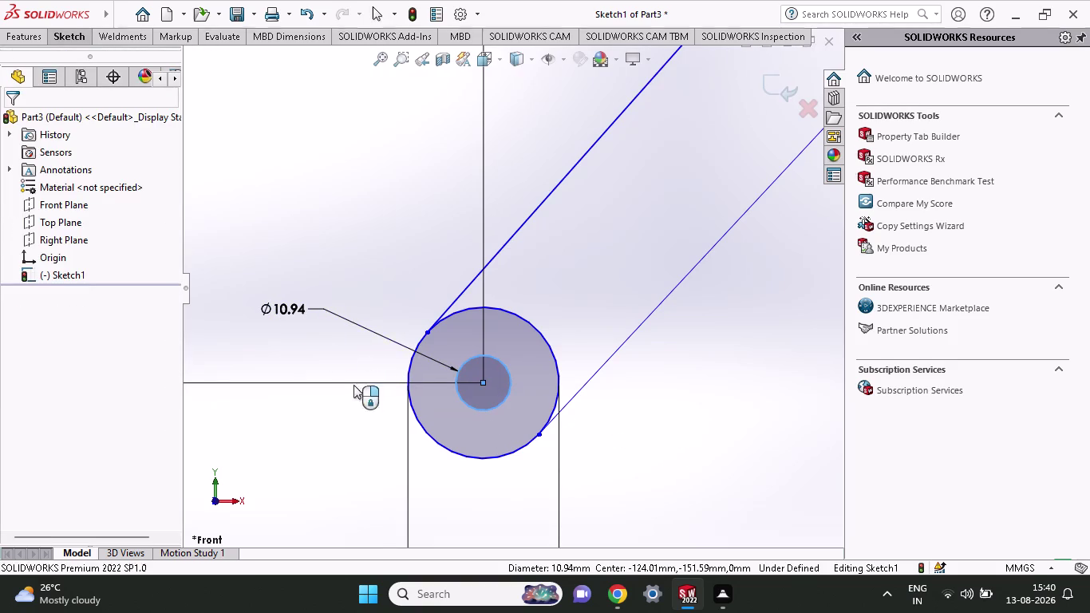
text(6.3)
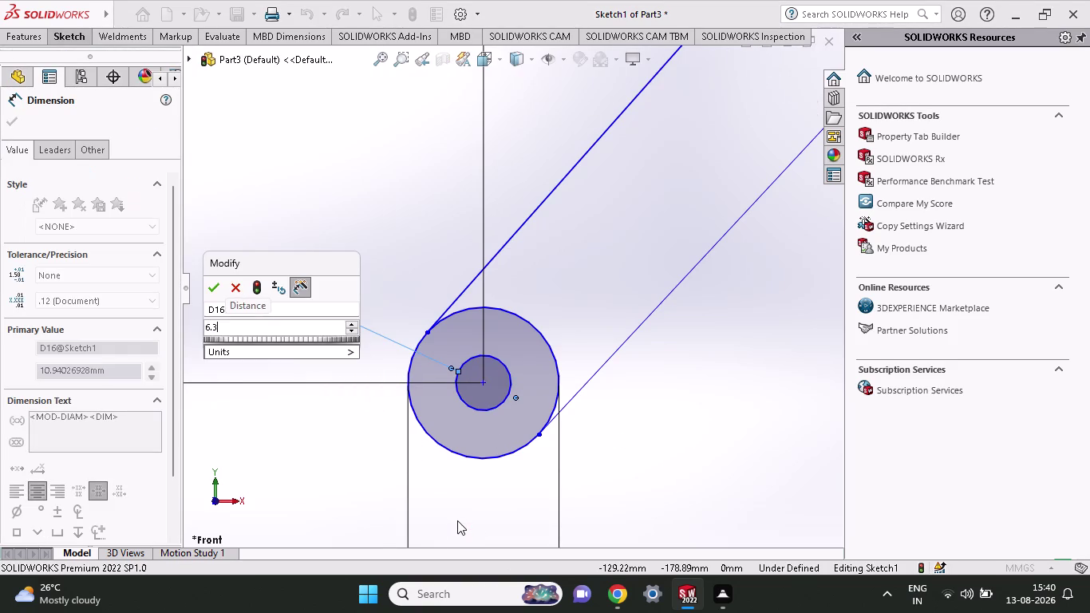
key(Return)
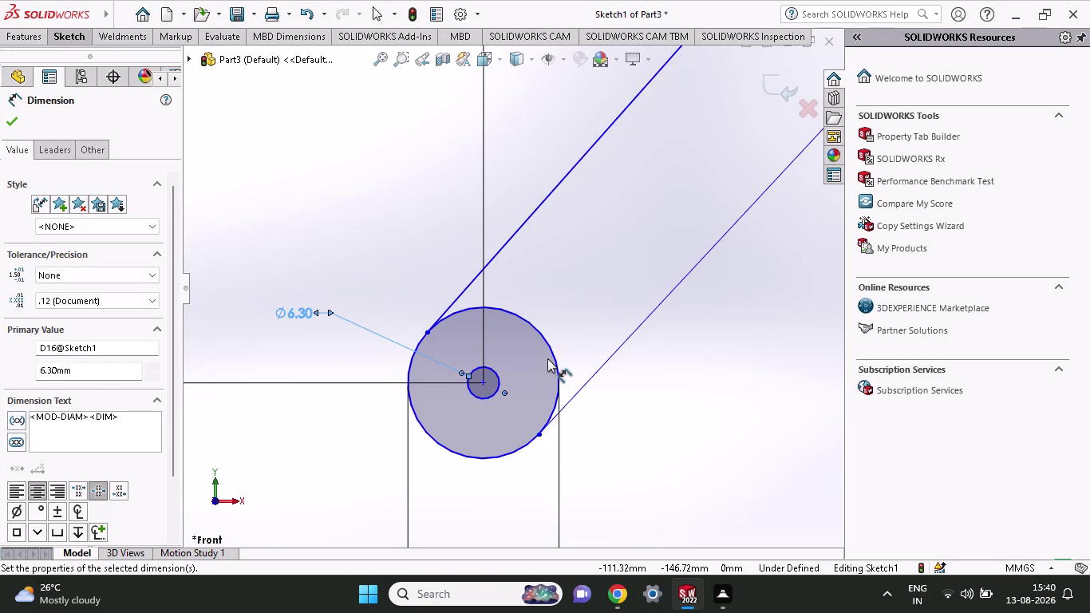
Zoom out and switch to the Centerline tool from the Line dropdown.
scroll(up, 3)
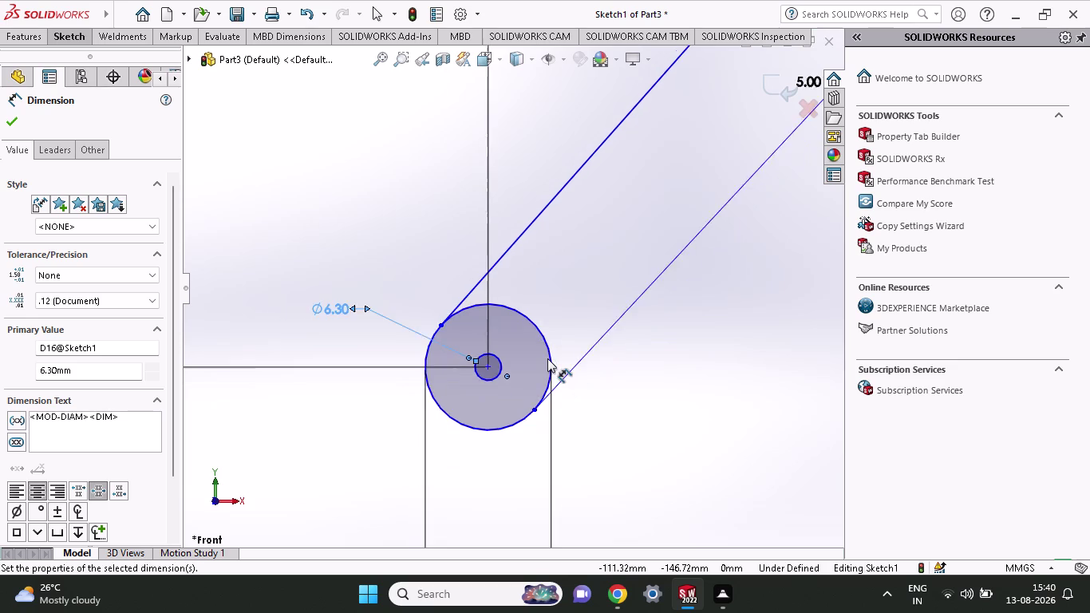
scroll(up, 3)
scroll(up, 3)
scroll(up, 3)
scroll(up, 3)
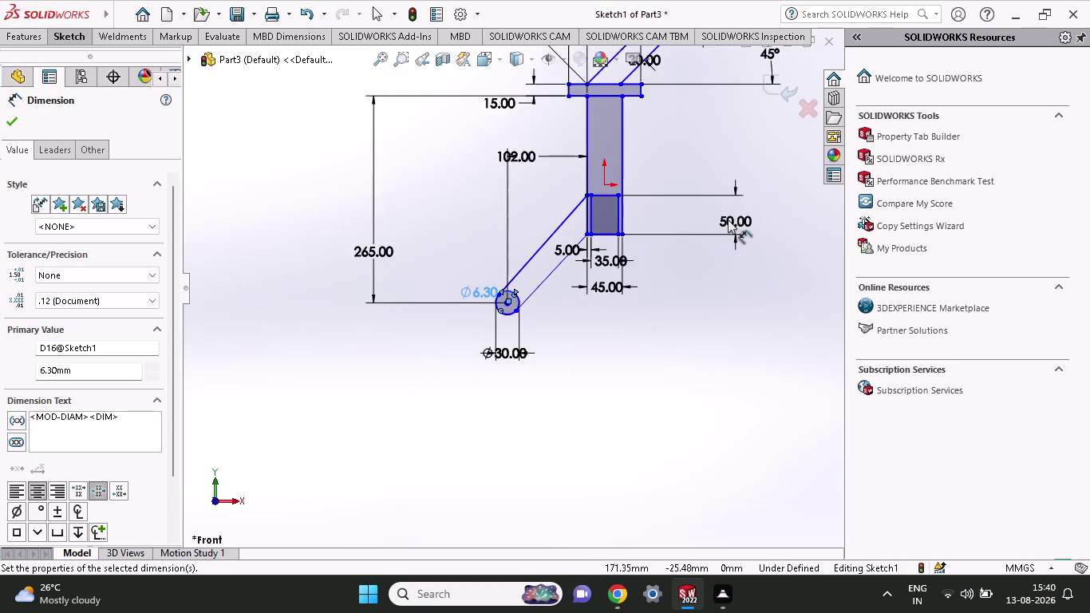
scroll(down, 3)
scroll(down, 3)
scroll(down, 3)
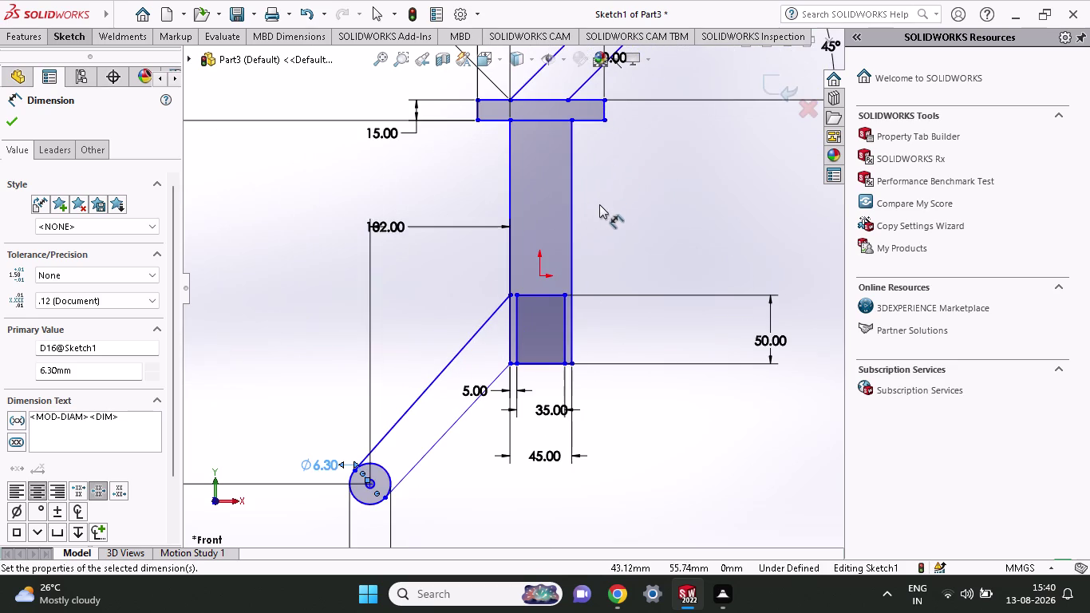
click(67, 32)
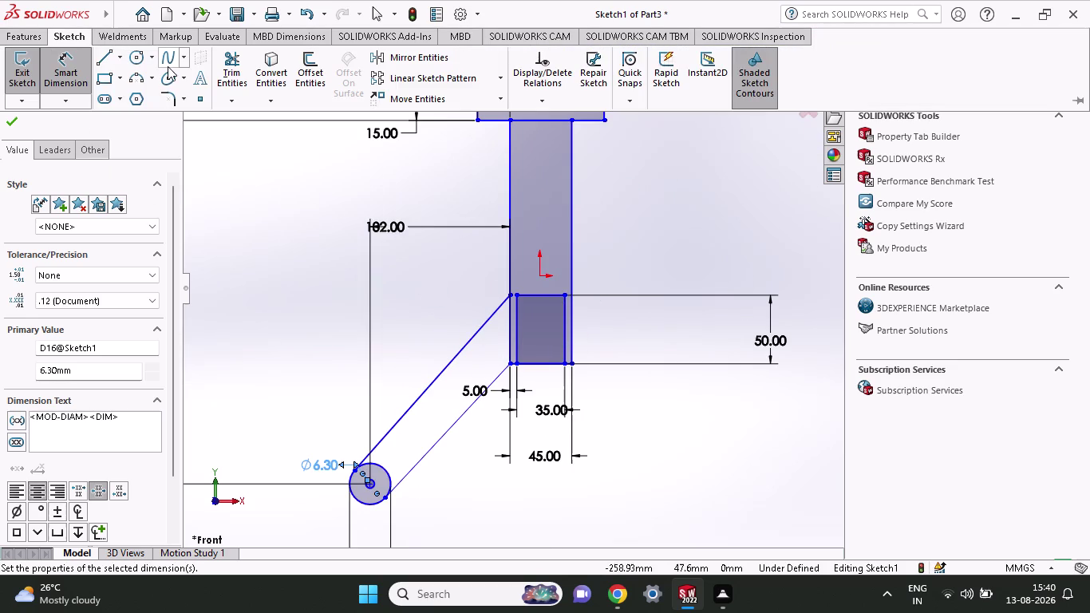
click(120, 61)
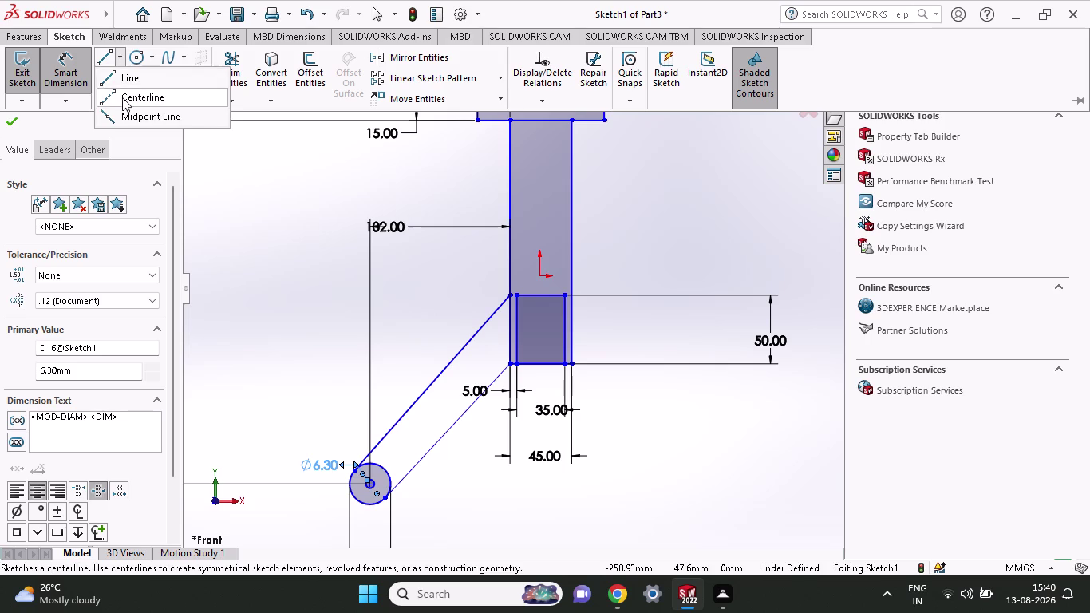
click(122, 98)
Draw a vertical centerline from the stem block's top midpoint to its bottom edge.
click(535, 271)
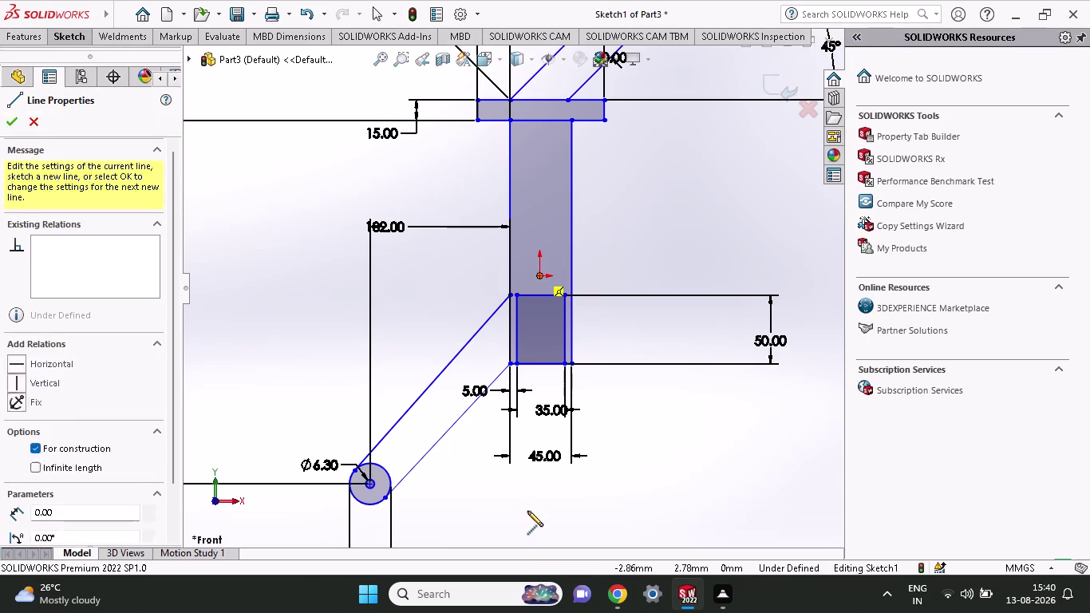
click(537, 364)
key(Escape)
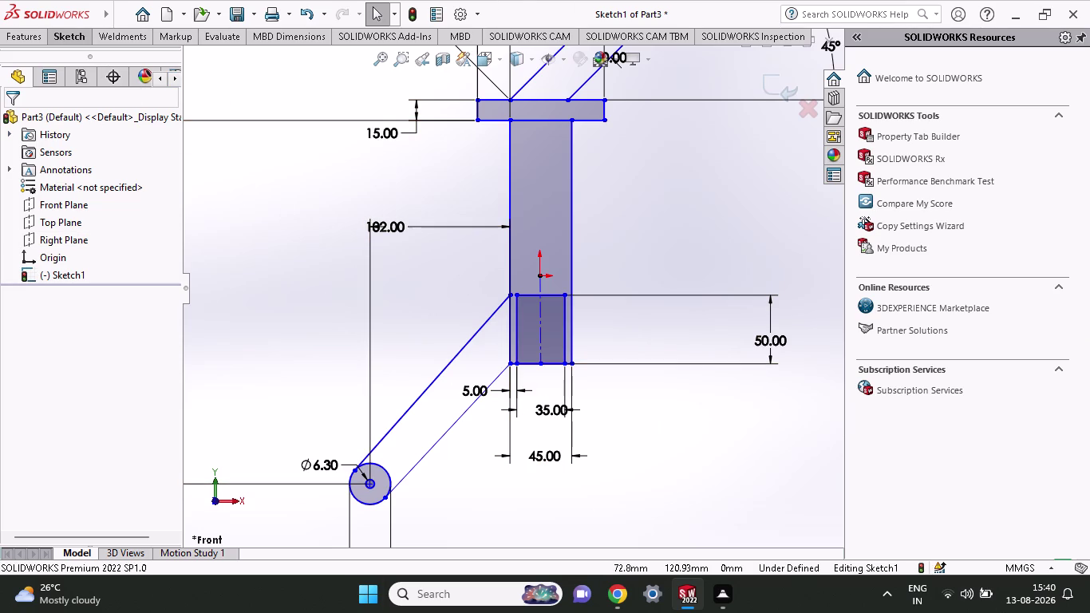
Trim away the inner part of the lower circle, leaving a rounded arm end.
click(80, 44)
click(236, 60)
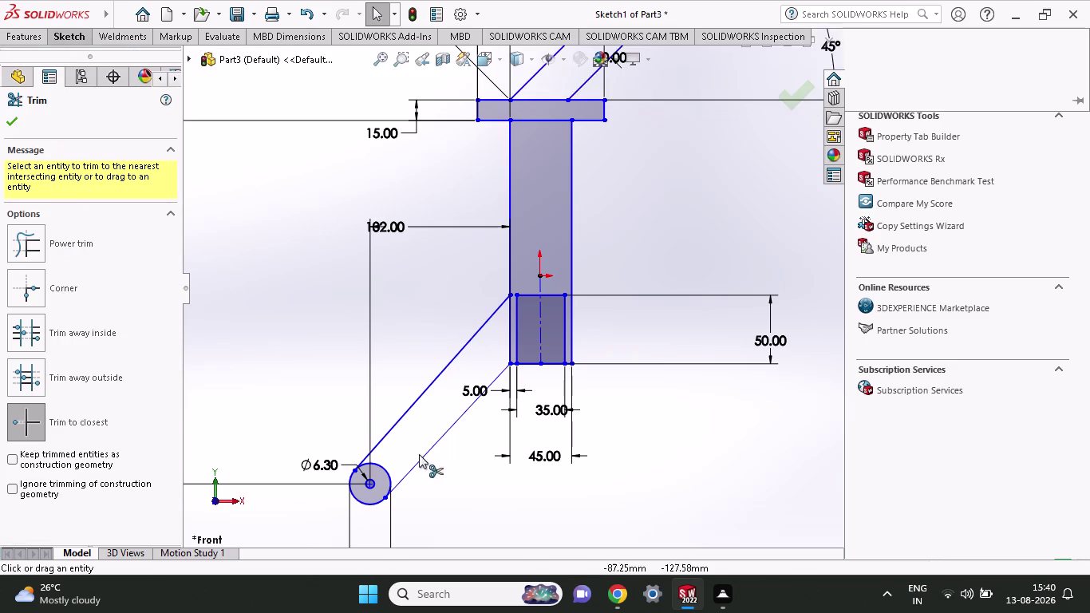
click(383, 471)
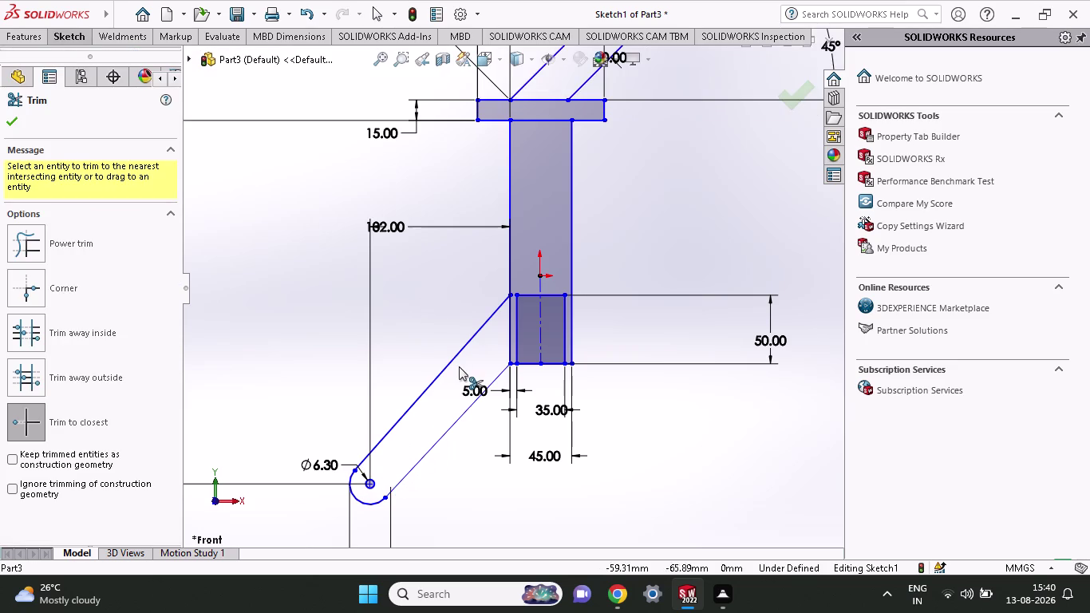
click(17, 38)
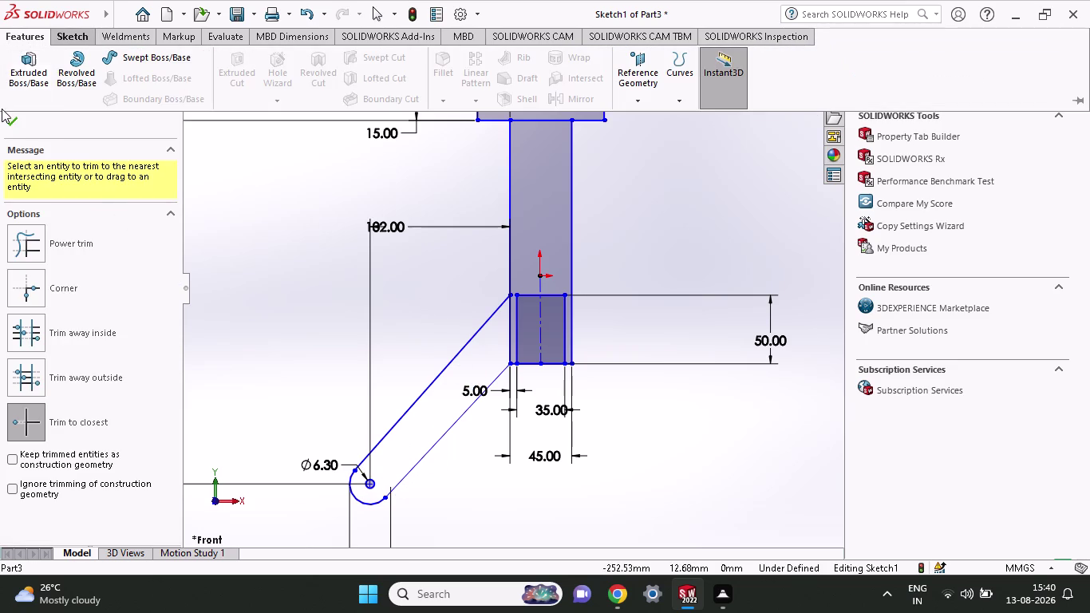
click(5, 127)
Start the Mirror Entities tool.
click(70, 39)
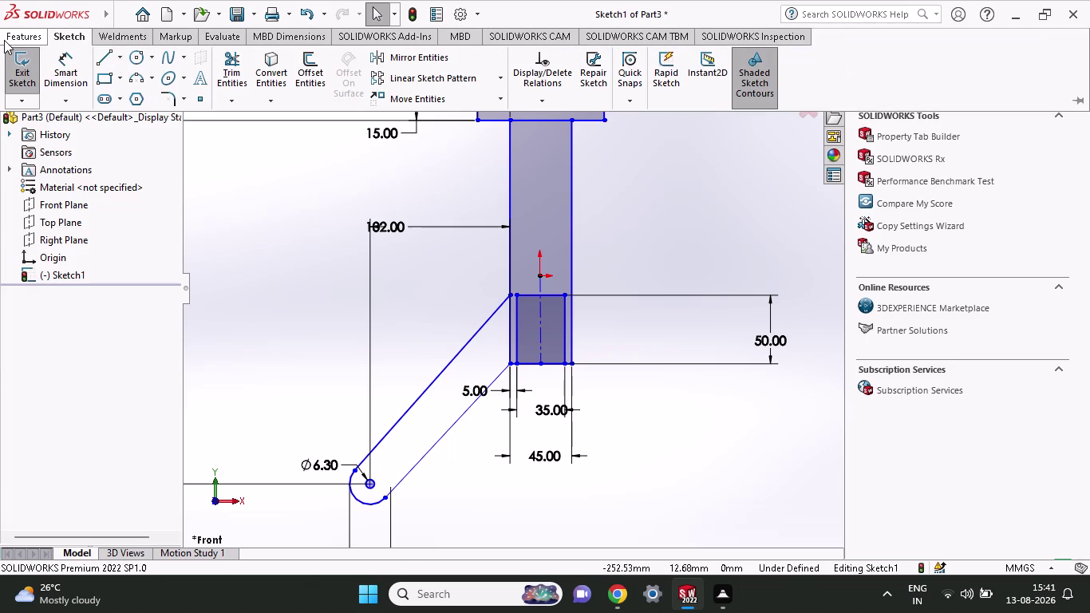
click(4, 40)
click(53, 36)
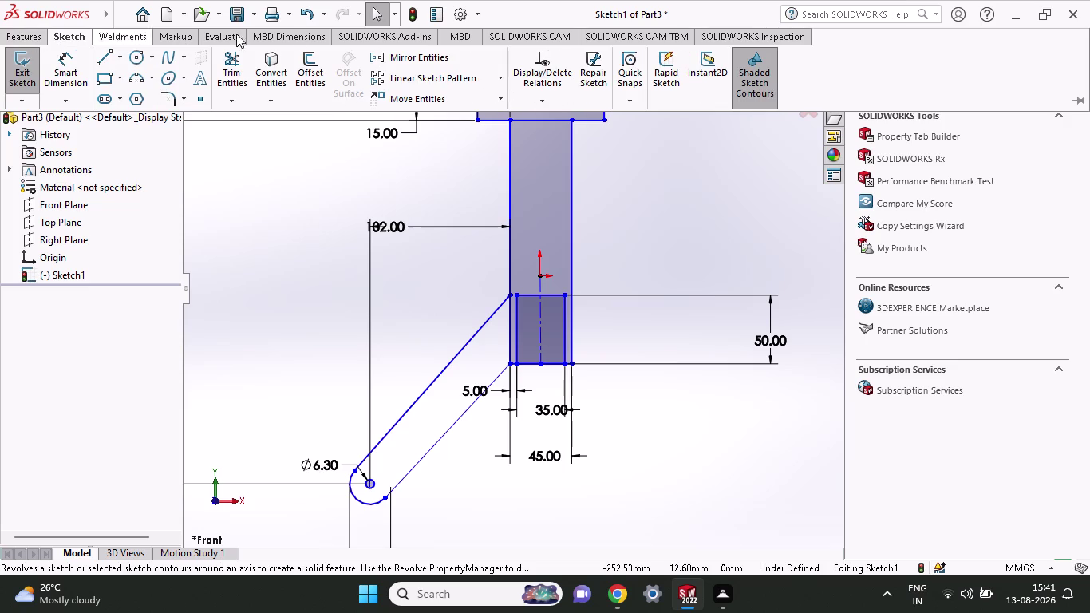
click(376, 58)
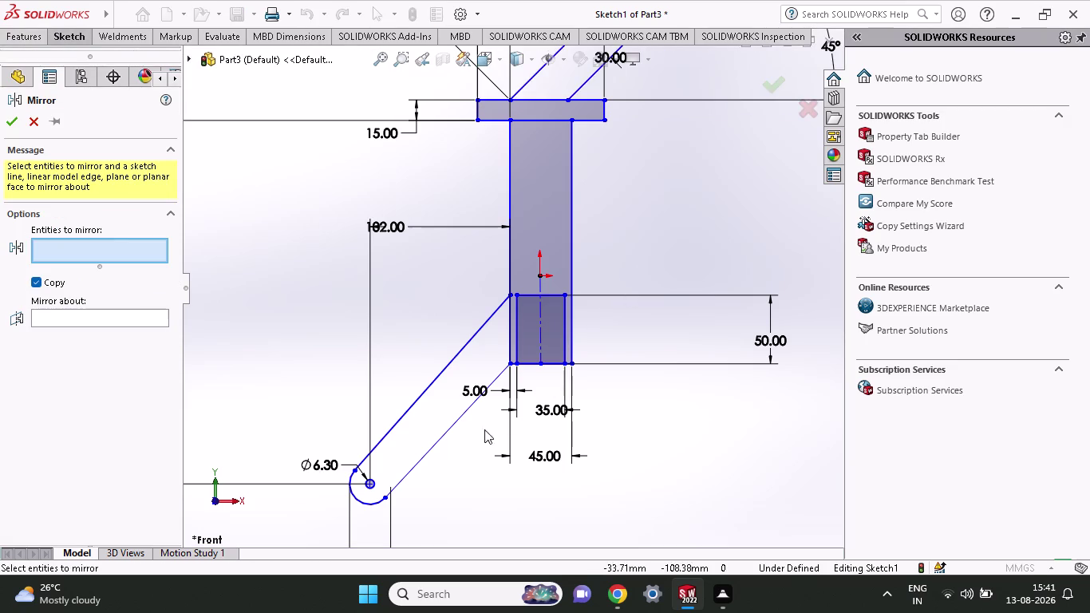
Mirror both diagonal lines, the rounded end arc and hole across the vertical centerline.
click(99, 319)
click(542, 333)
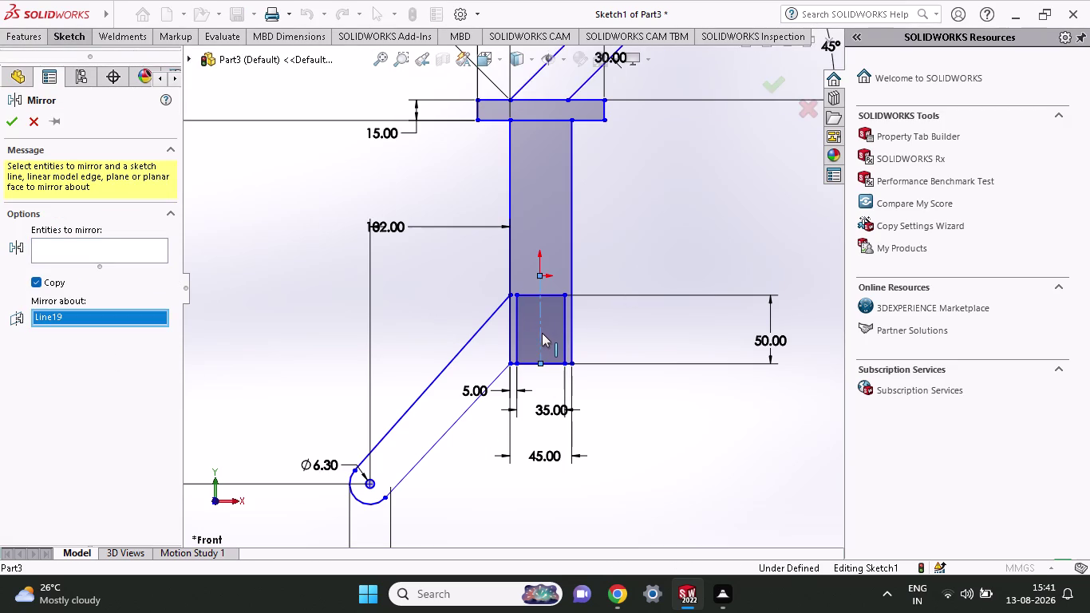
click(98, 243)
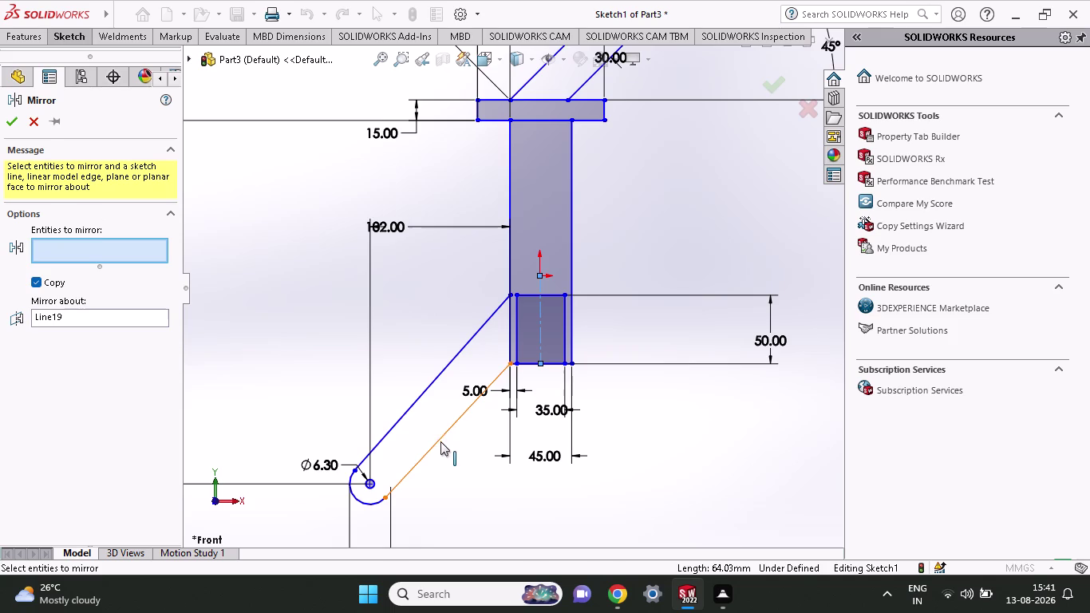
click(441, 440)
click(414, 395)
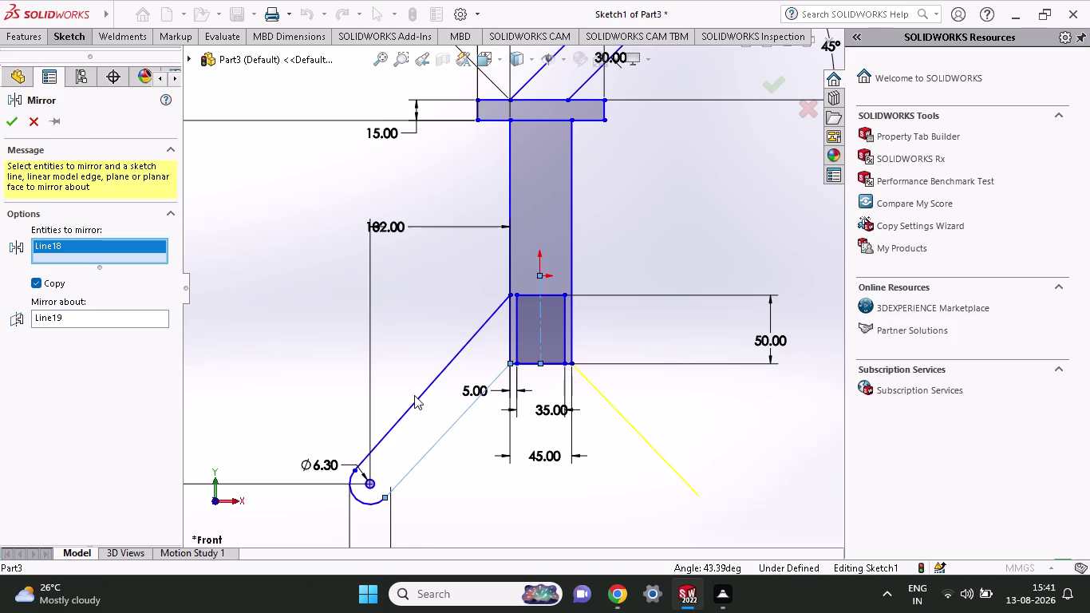
click(416, 401)
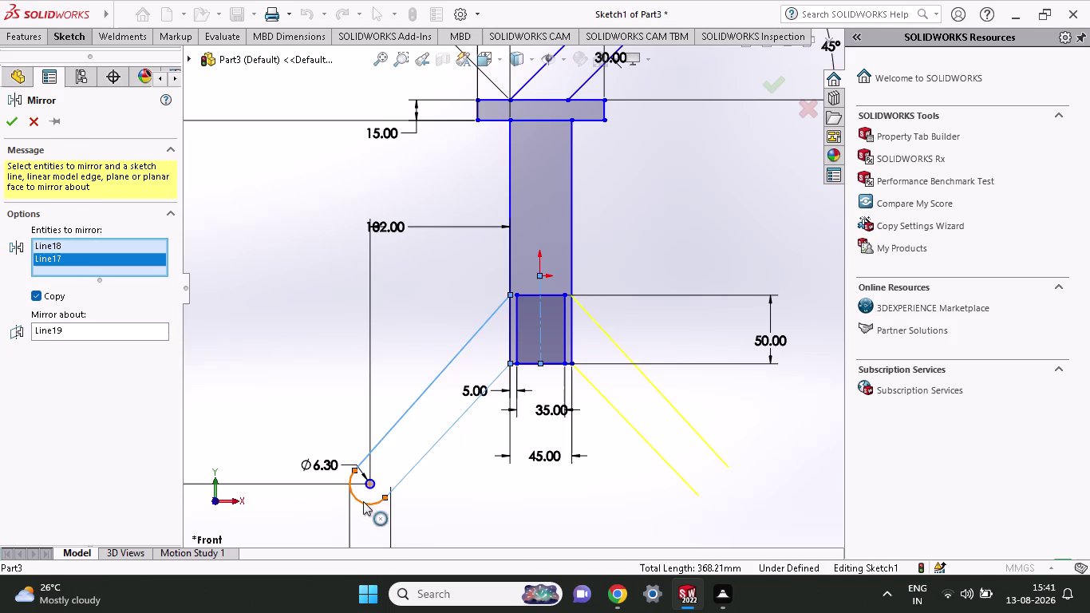
click(363, 501)
click(368, 485)
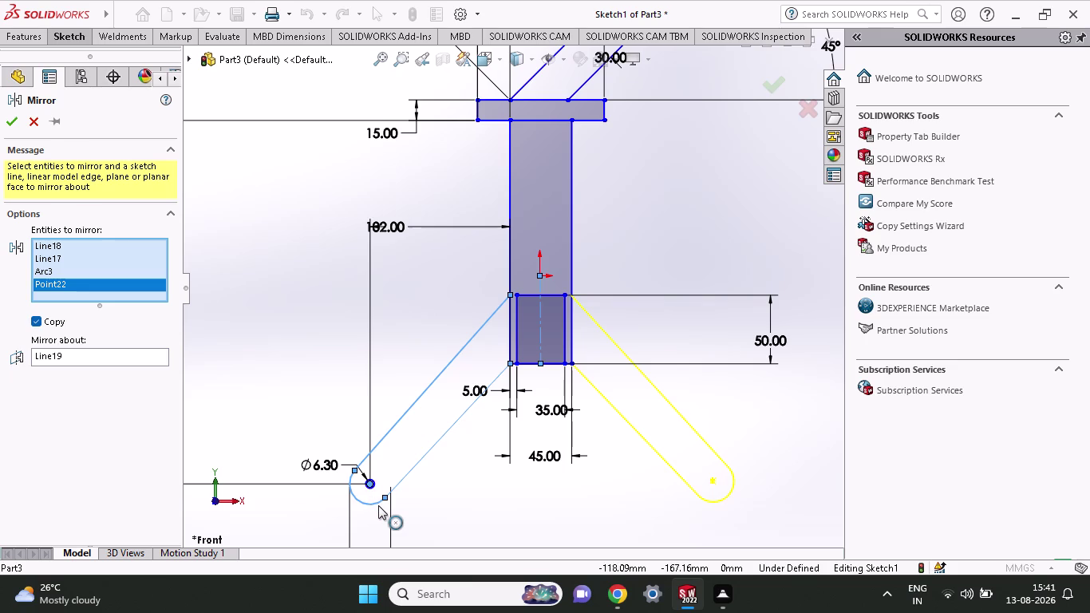
click(9, 130)
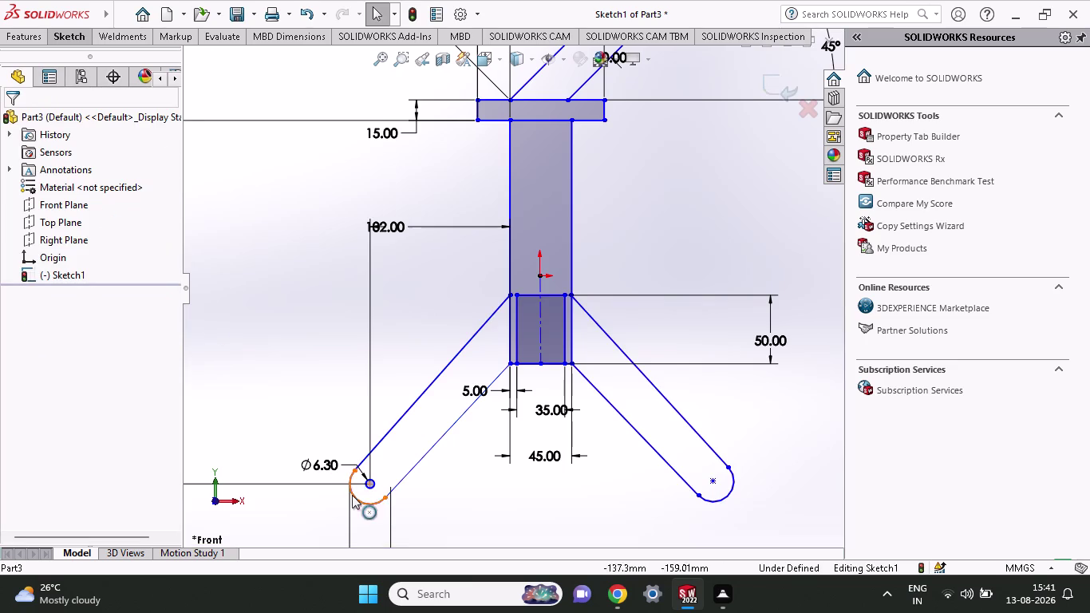
Change the left arm's Ø6.30 hole dimension to 6.3+6.3, giving Ø12.60.
scroll(down, 3)
double_click(323, 434)
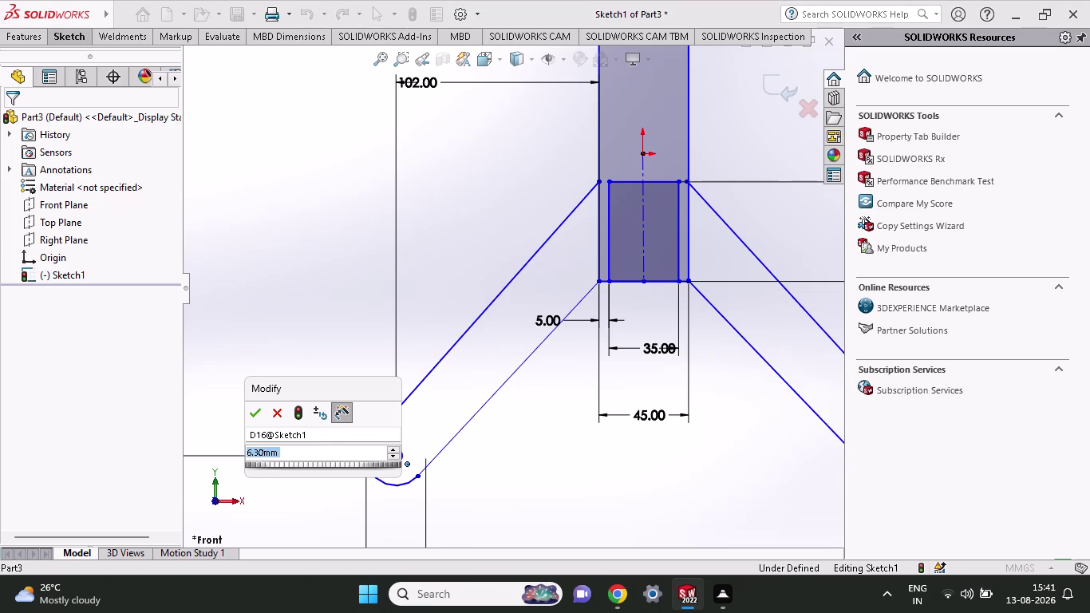
text(6.3+)
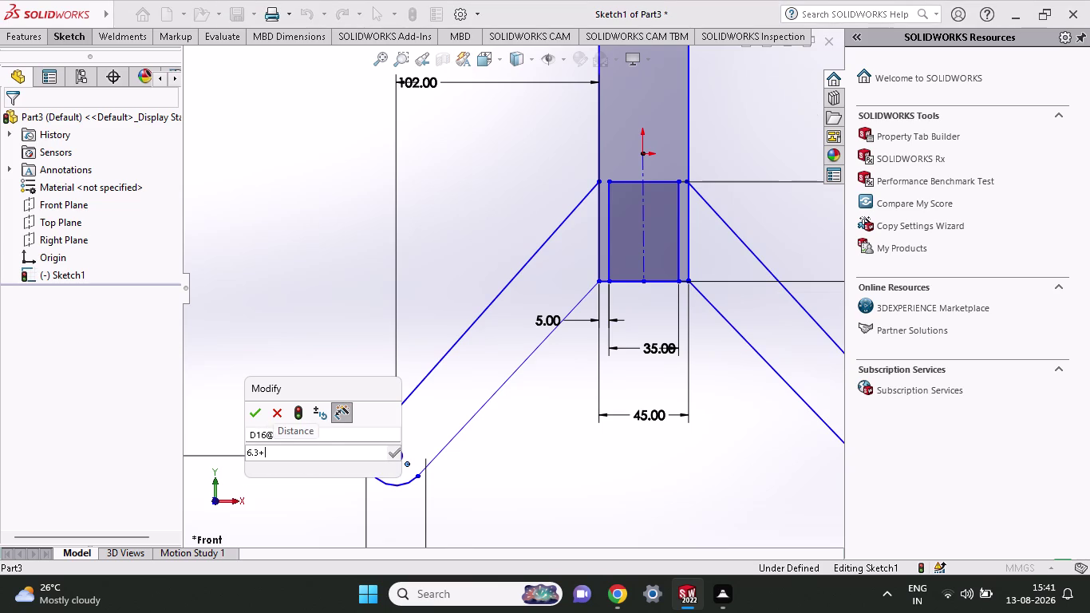
text(6.3)
key(Return)
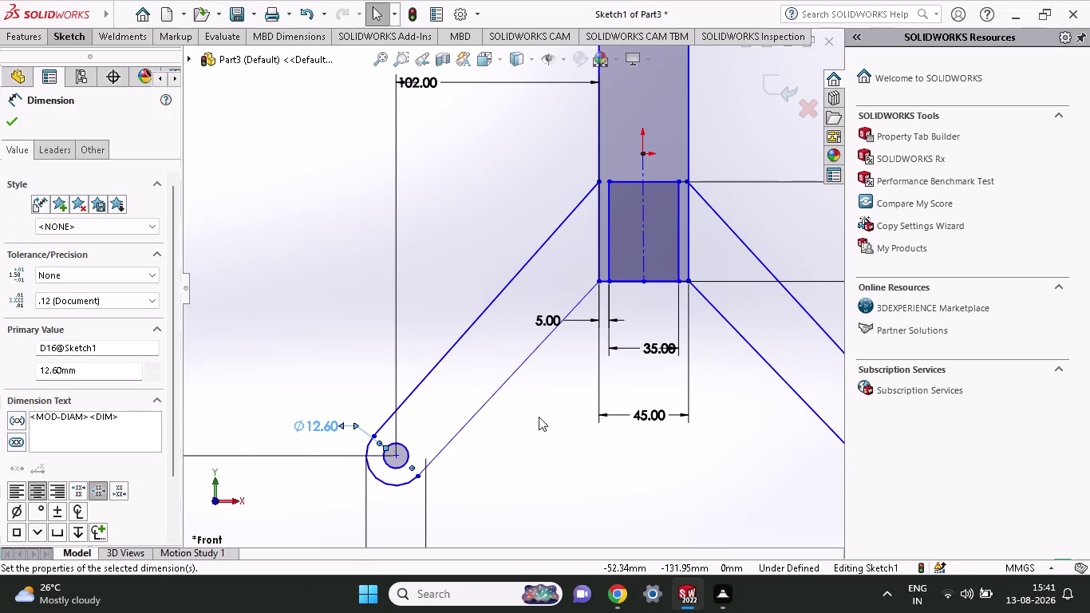
Select the point at the right arm's rounded end and press Delete.
scroll(up, 3)
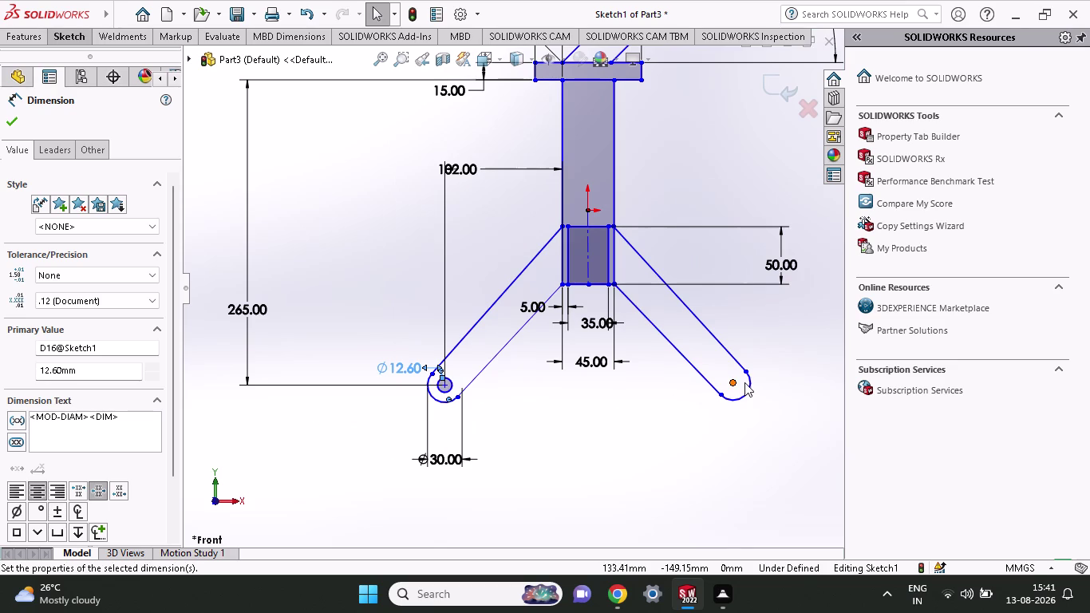
click(735, 382)
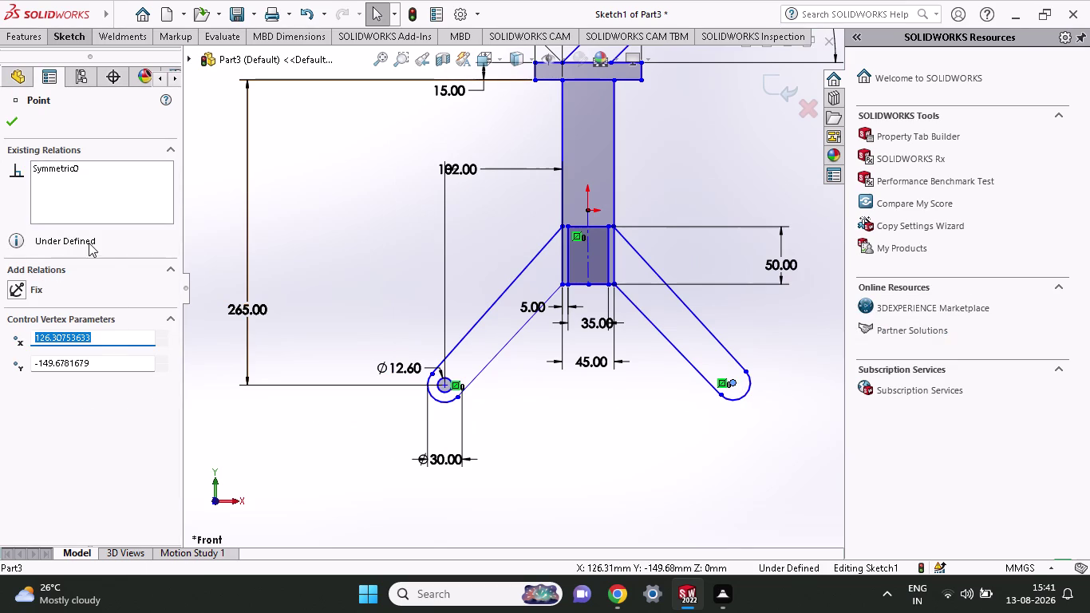
key(Delete)
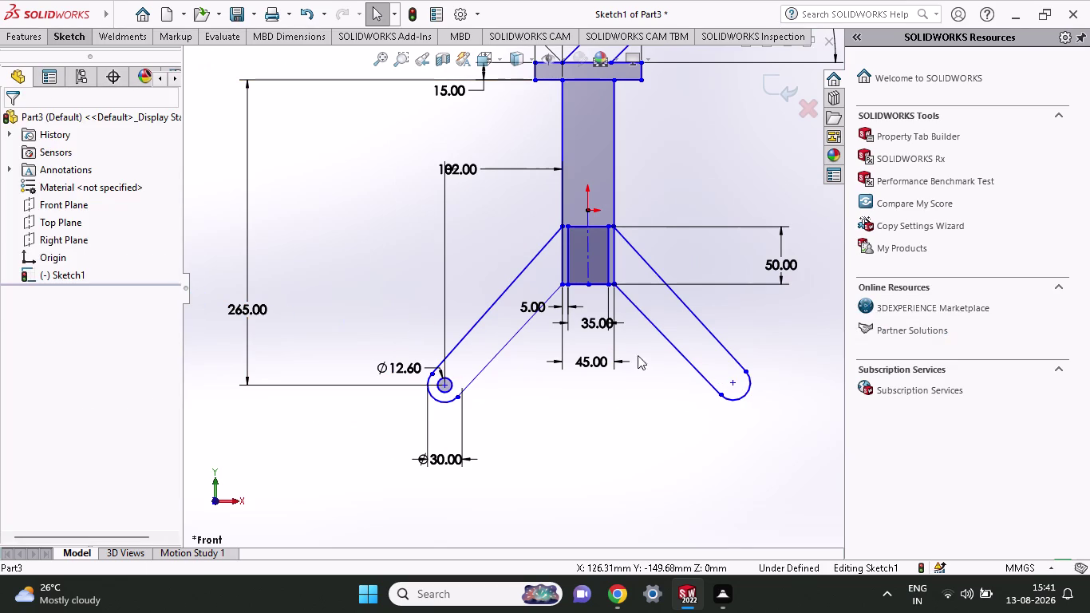
click(73, 34)
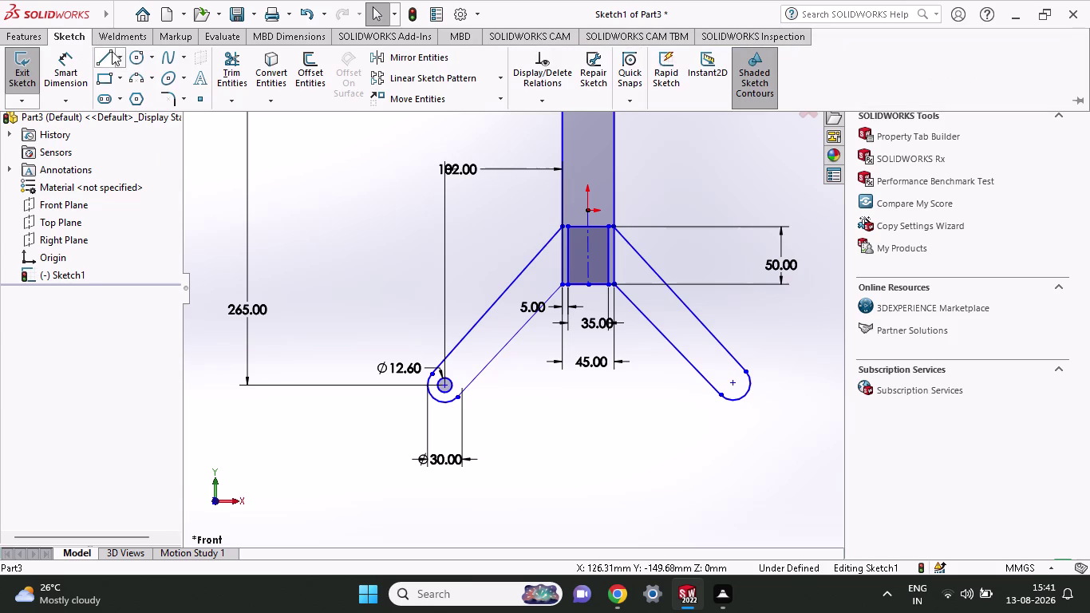
Draw a 6.30 mm radius hole circle centred on the right arm's rounded end.
click(130, 56)
click(732, 384)
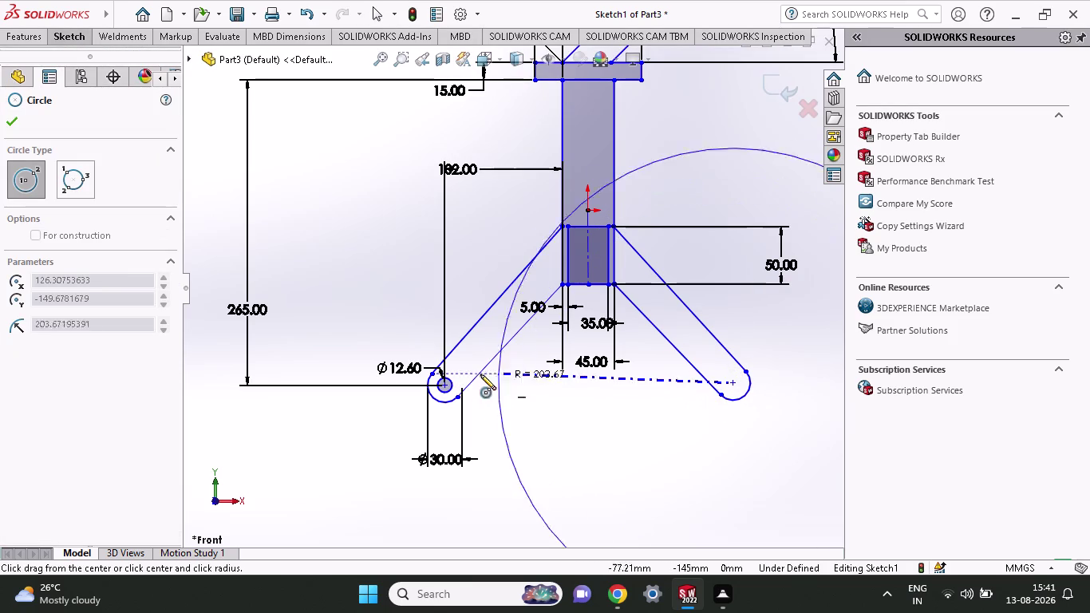
click(738, 391)
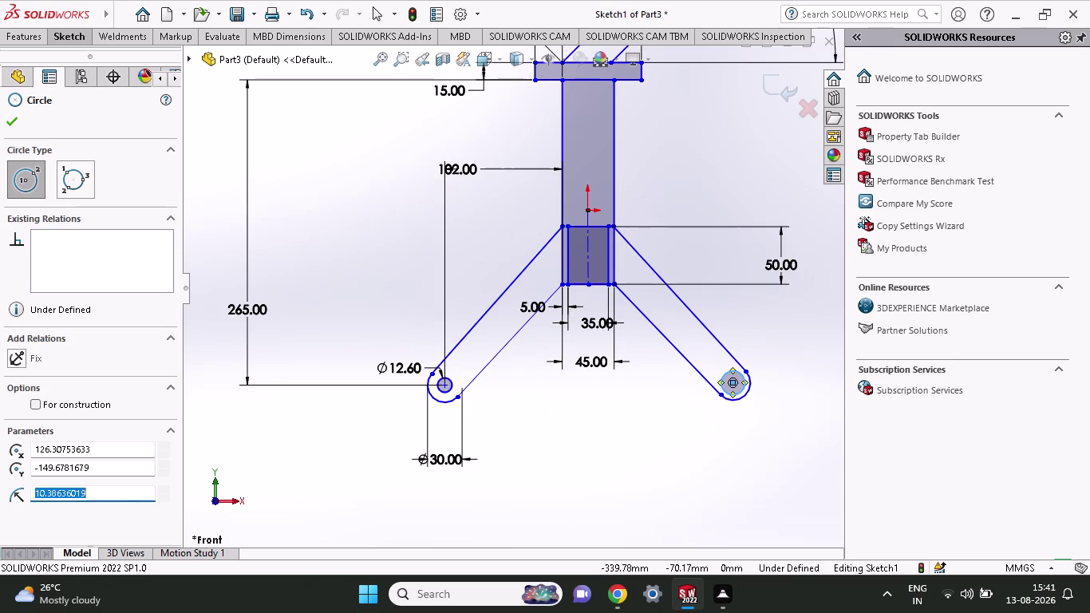
drag(108, 490, 15, 491)
text(6.3)
key(Return)
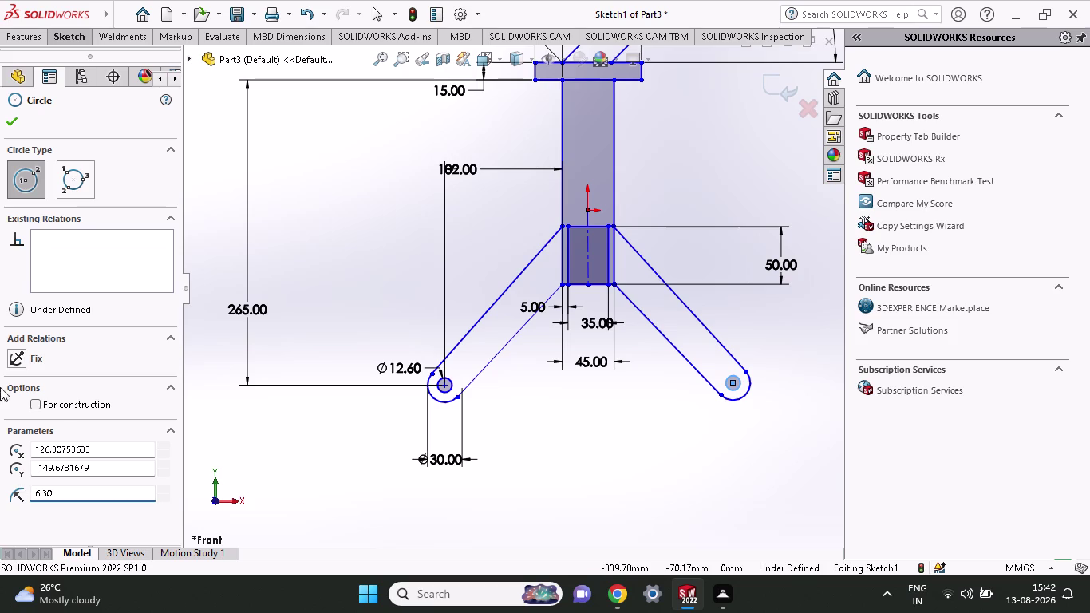
click(19, 116)
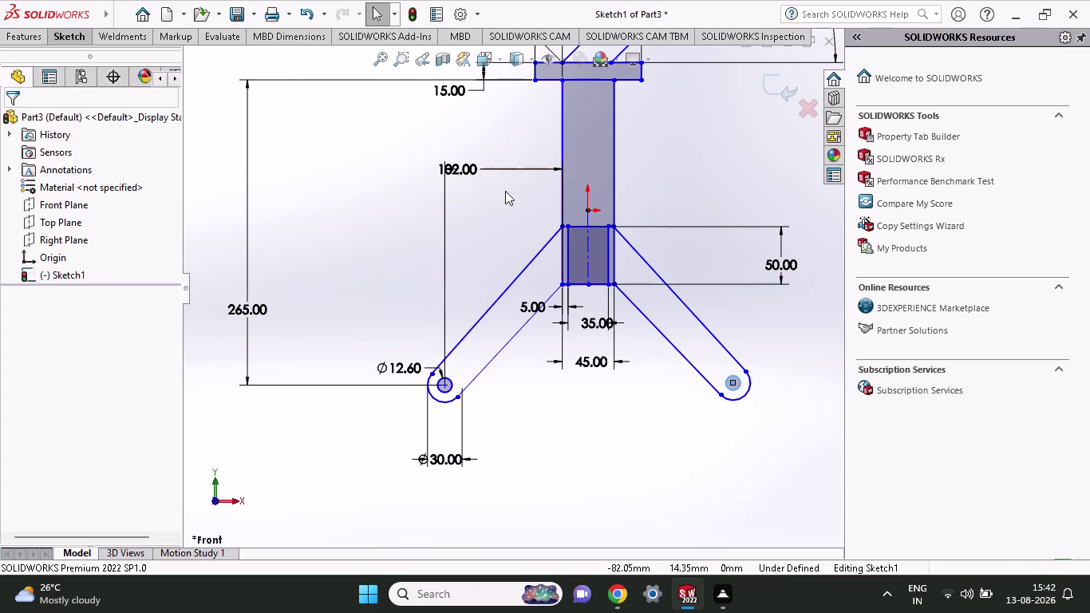
scroll(down, 3)
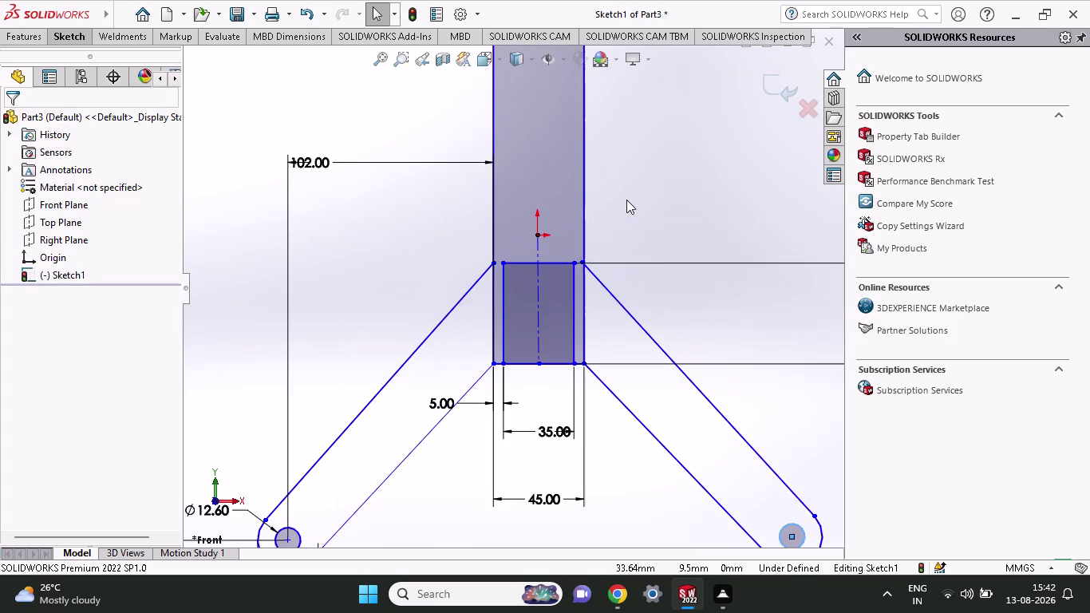
Trim the leftover inner lines at the base of the stem.
scroll(down, 3)
scroll(down, 3)
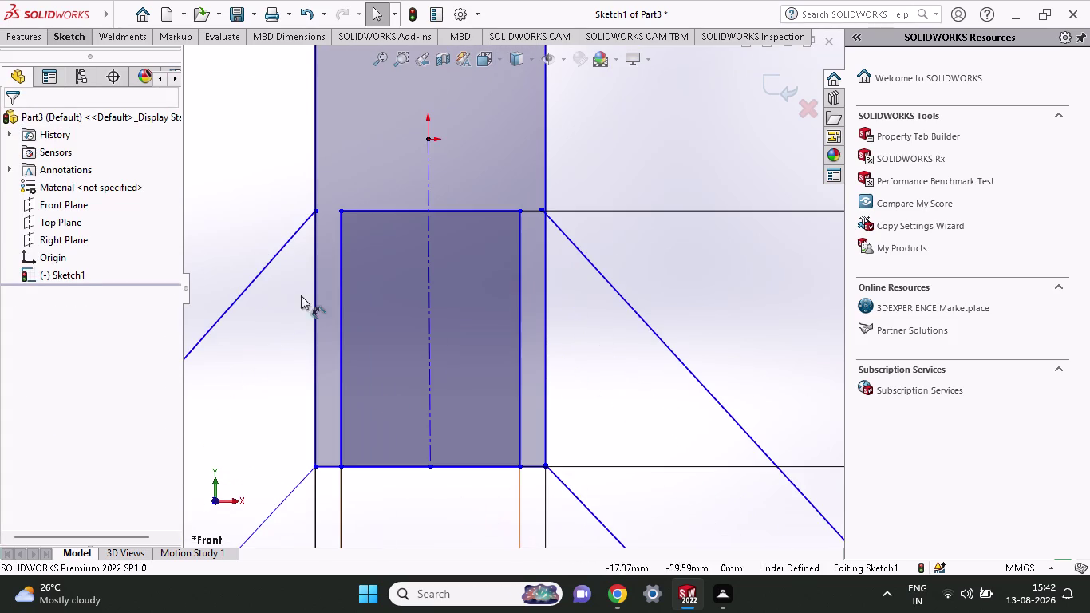
click(79, 36)
click(231, 71)
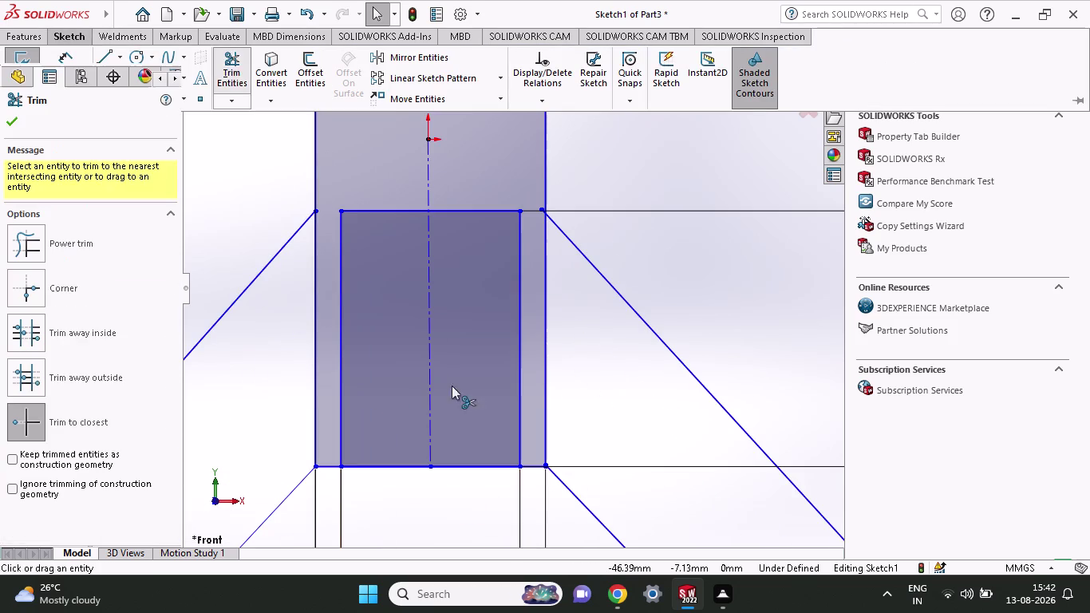
click(456, 470)
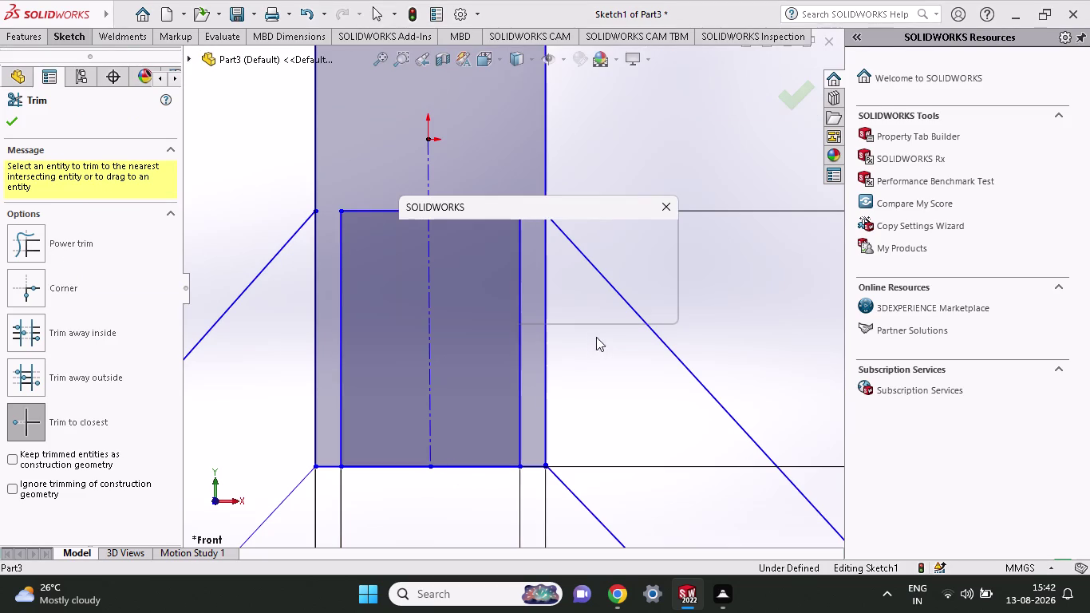
click(584, 306)
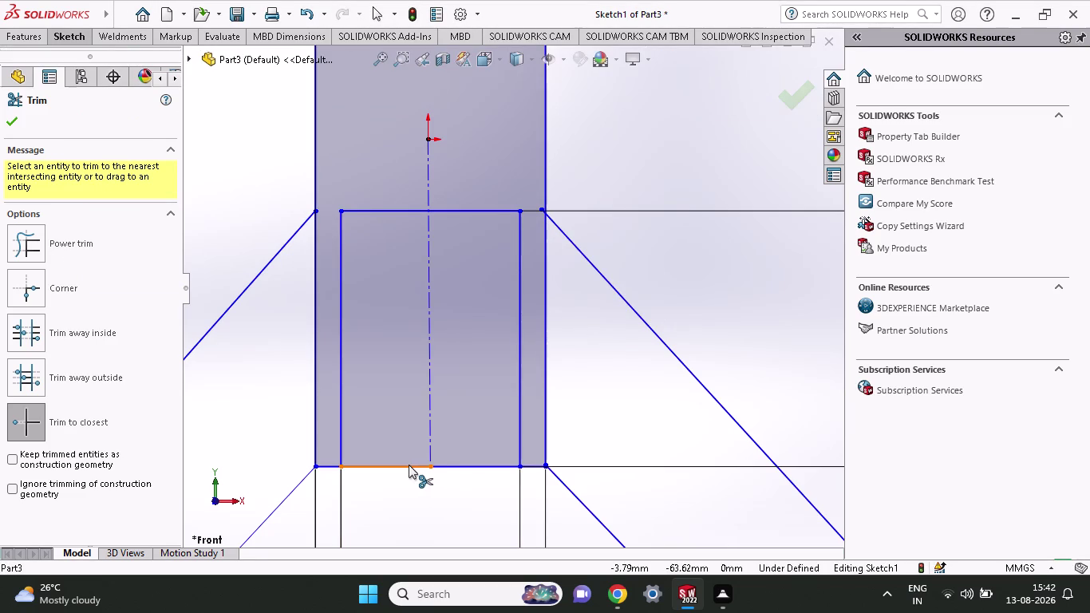
click(409, 464)
Trim the overlapping top-bar edge where the stem meets it.
scroll(up, 3)
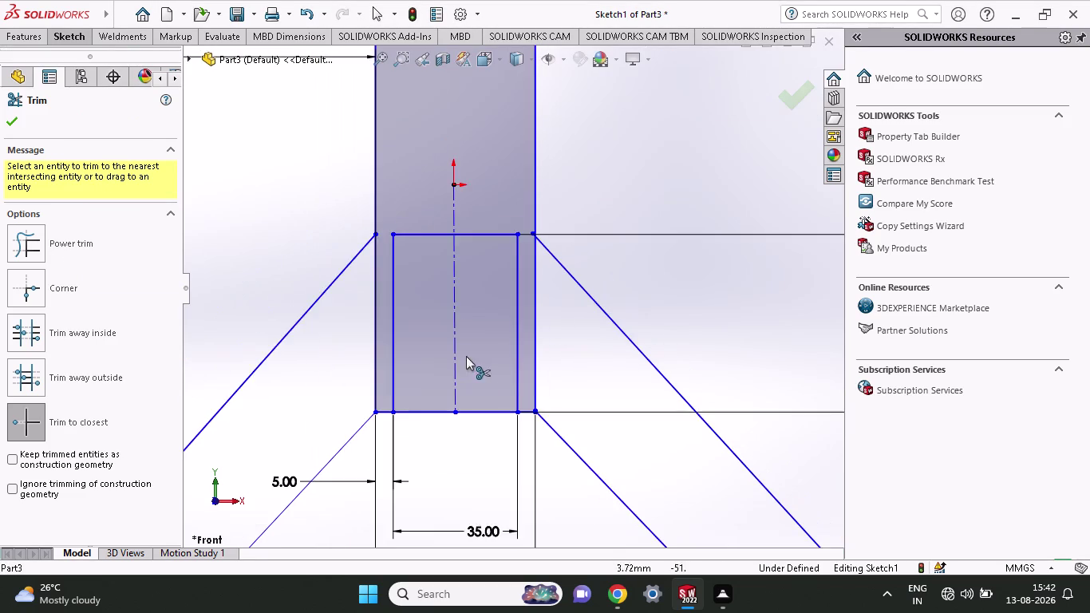
scroll(up, 3)
scroll(up, 3)
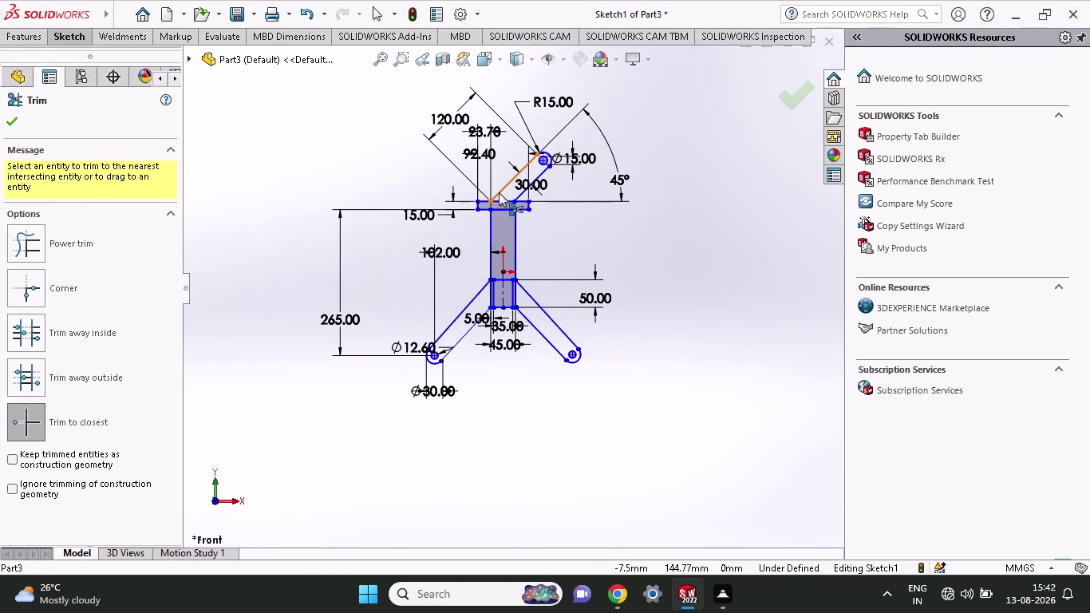
scroll(down, 3)
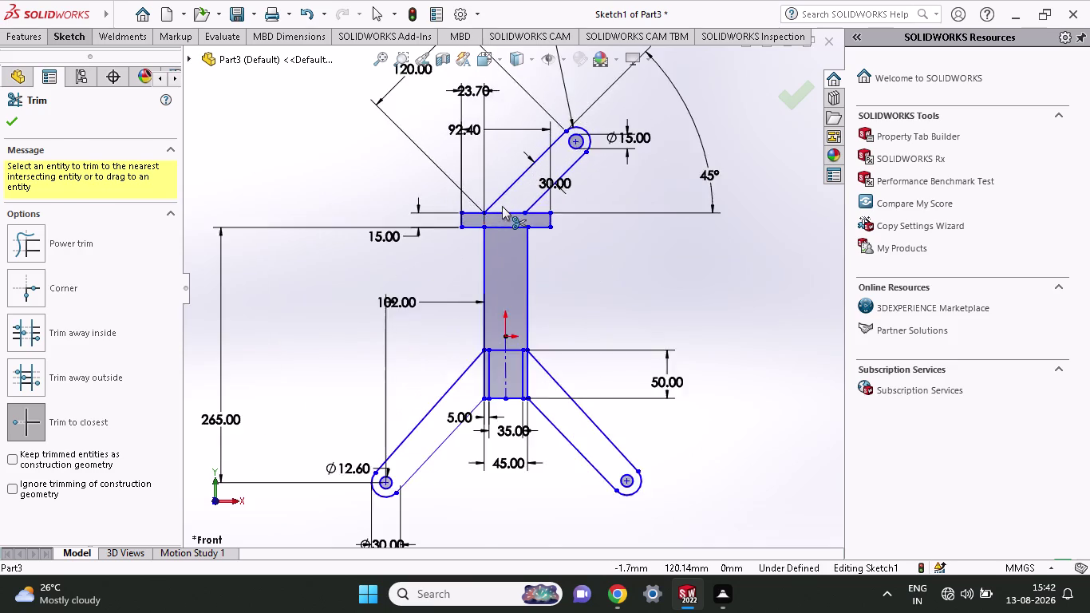
scroll(down, 3)
click(507, 257)
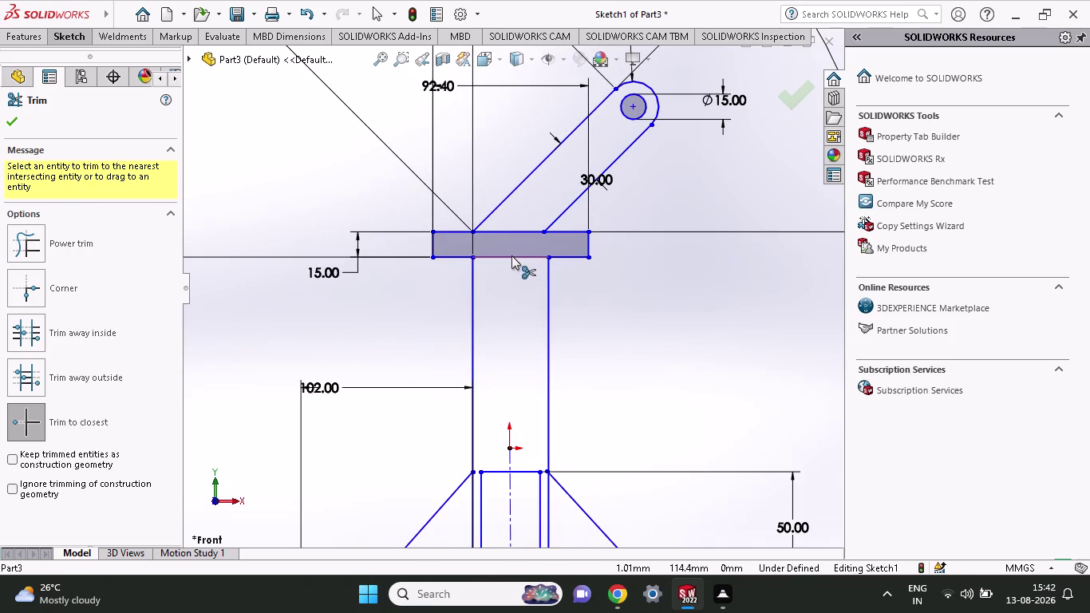
click(511, 255)
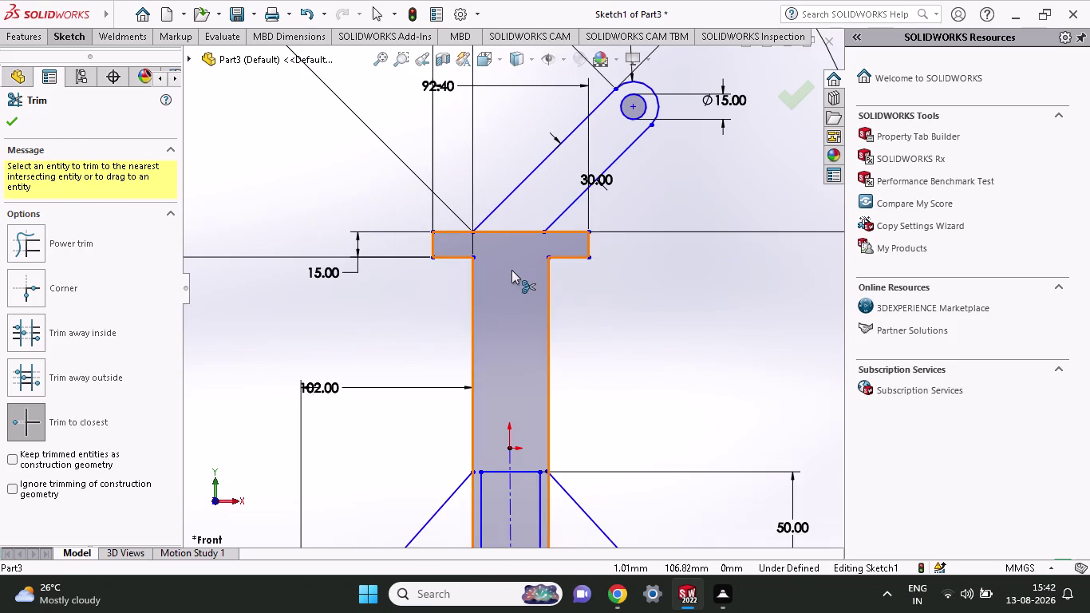
key(ctrl+z)
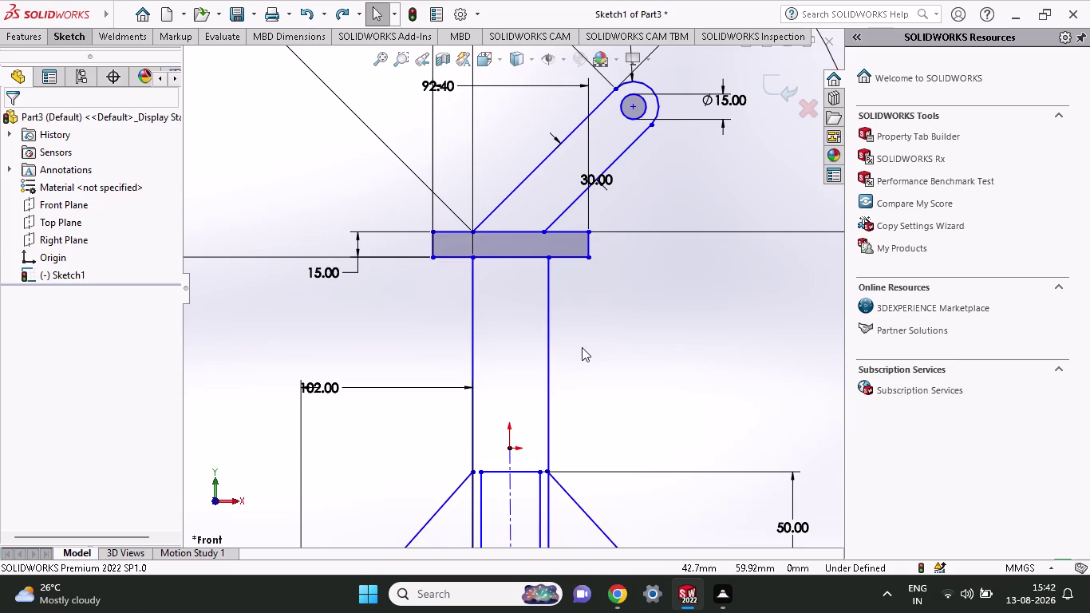
scroll(up, 3)
scroll(up, 3)
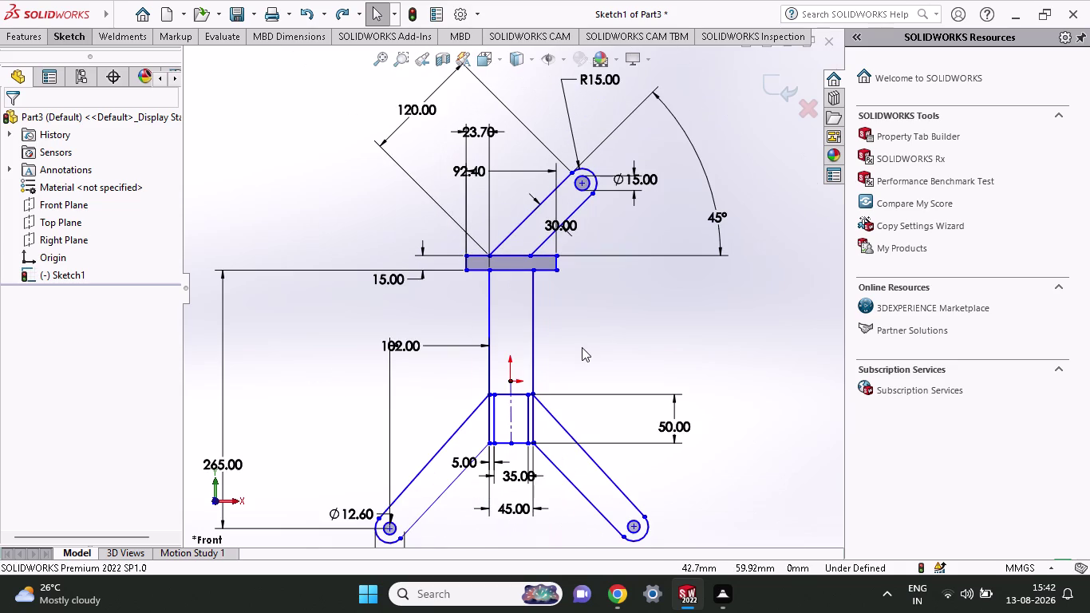
scroll(up, 3)
scroll(down, 3)
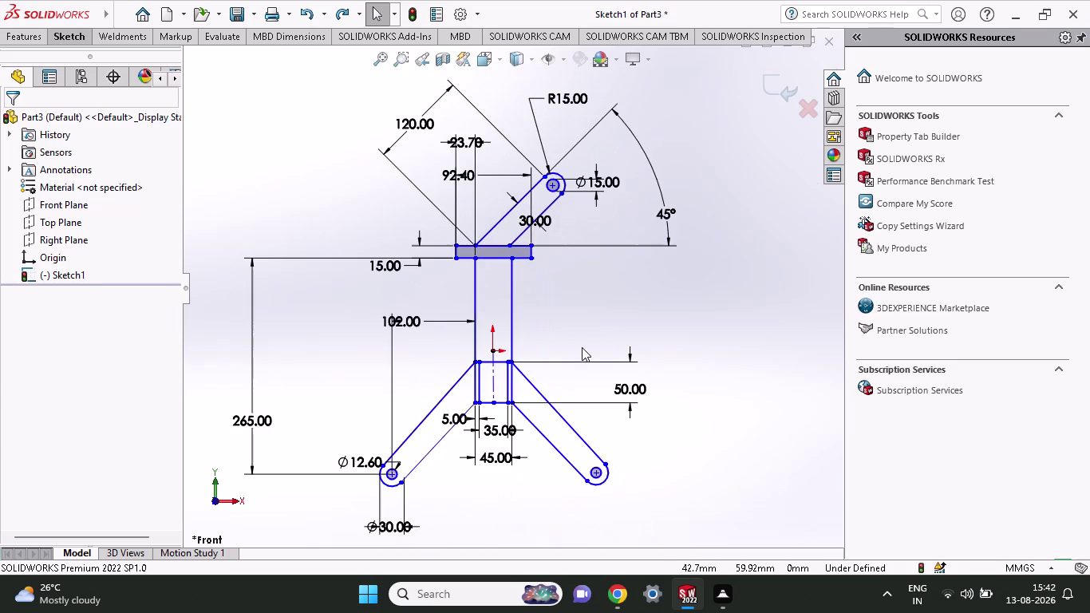